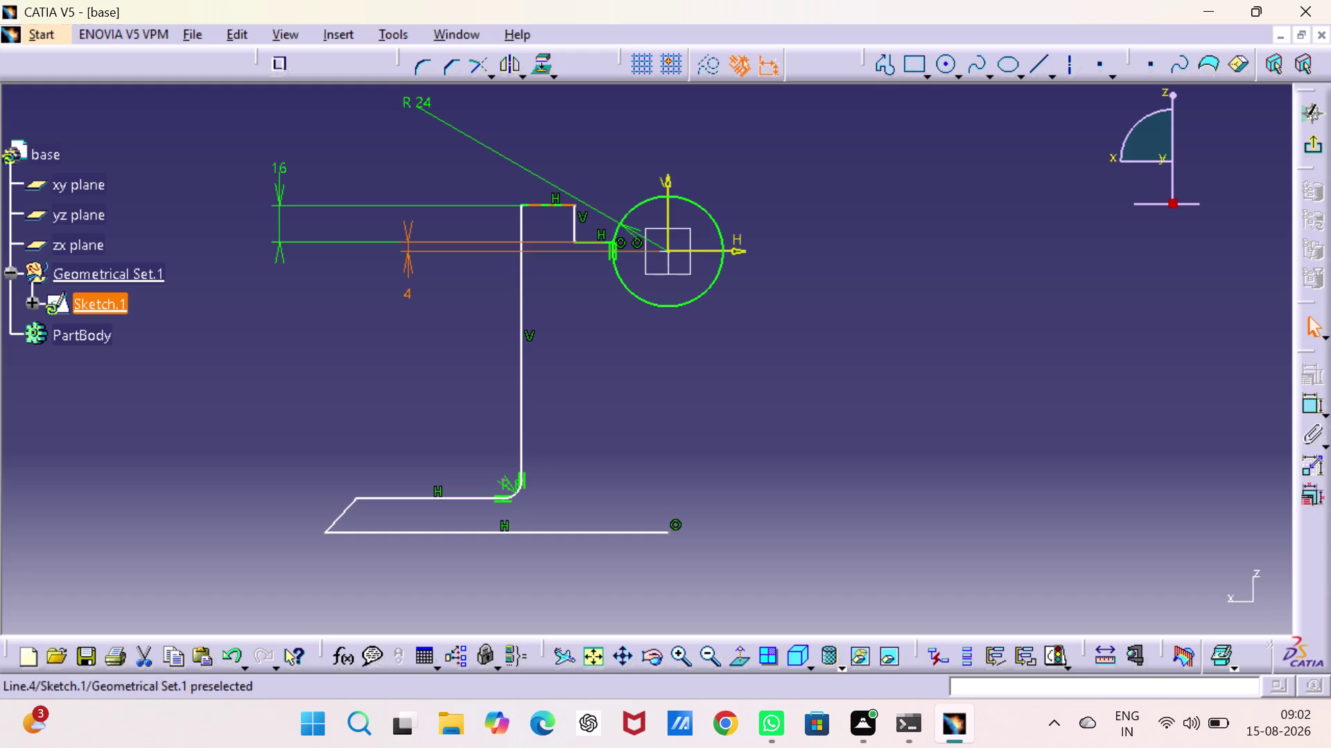
Try a dimension from the bottom line to the top edge, then cancel it.
click(618, 534)
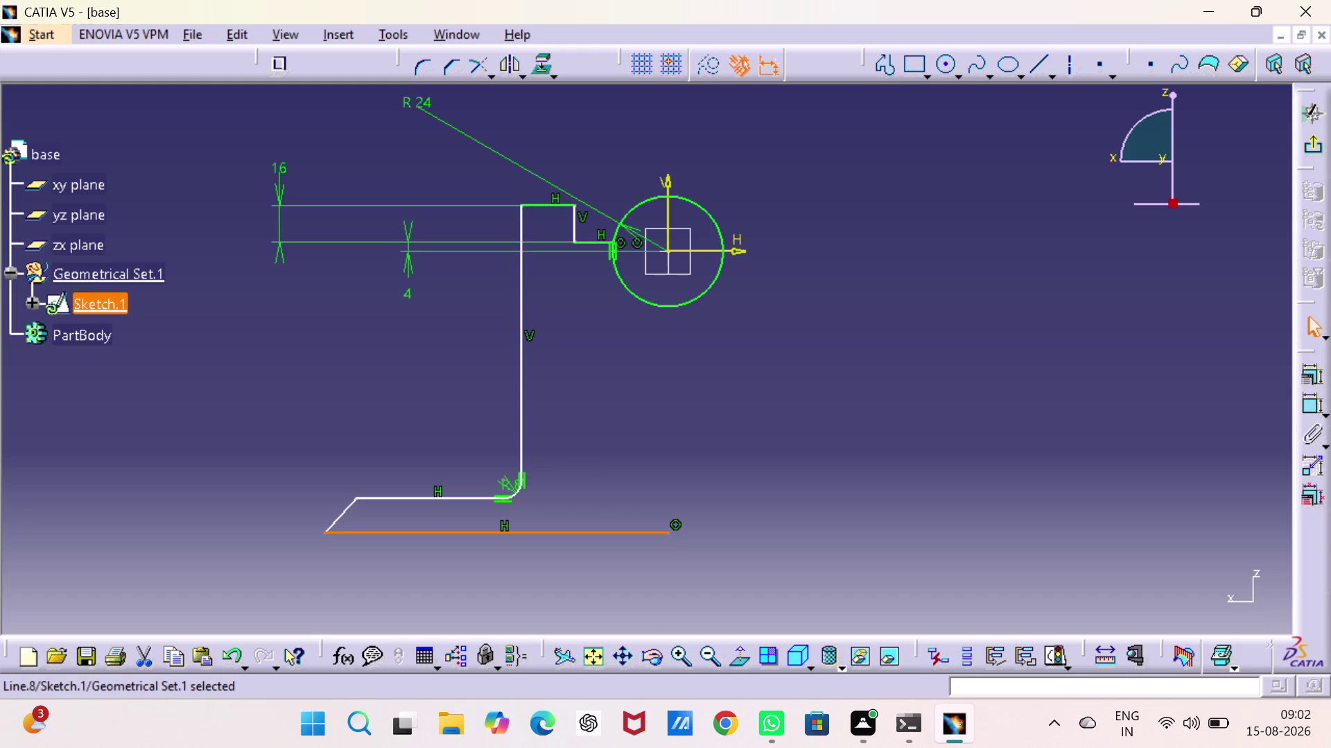
click(556, 205)
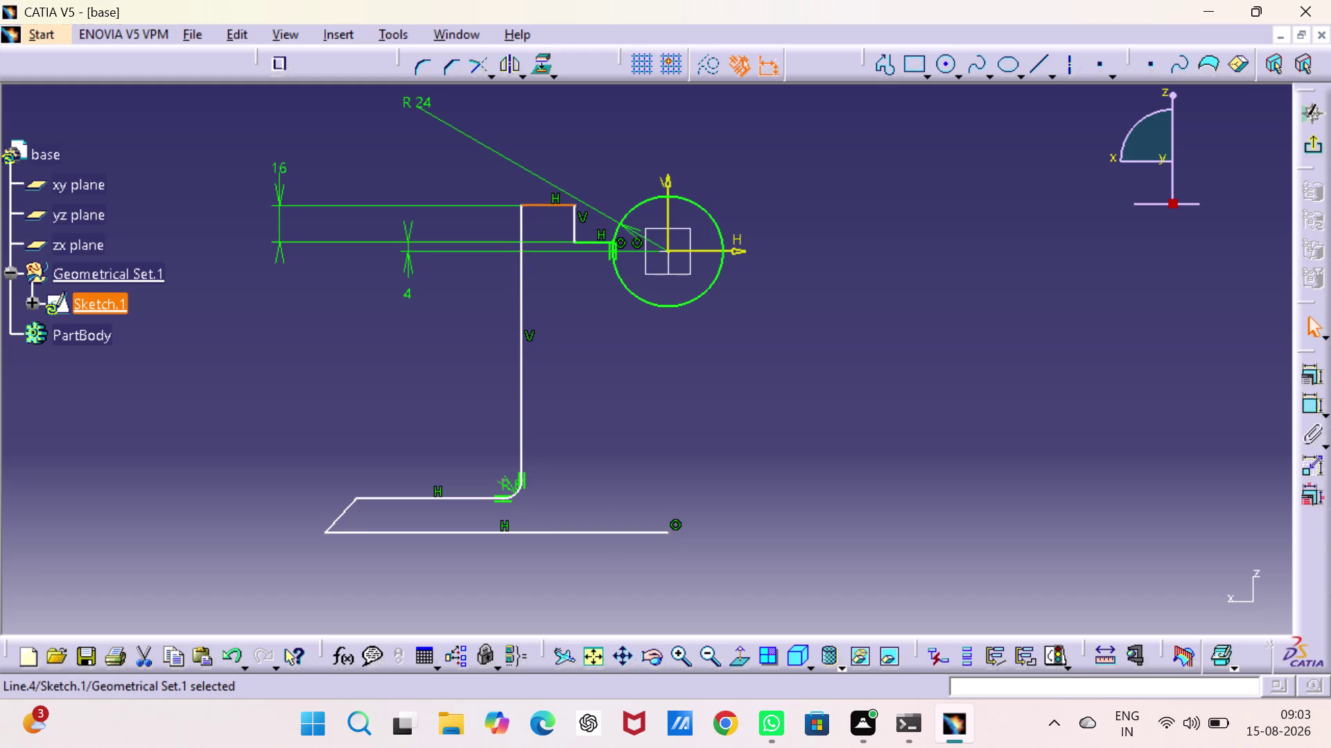
double_click(1303, 404)
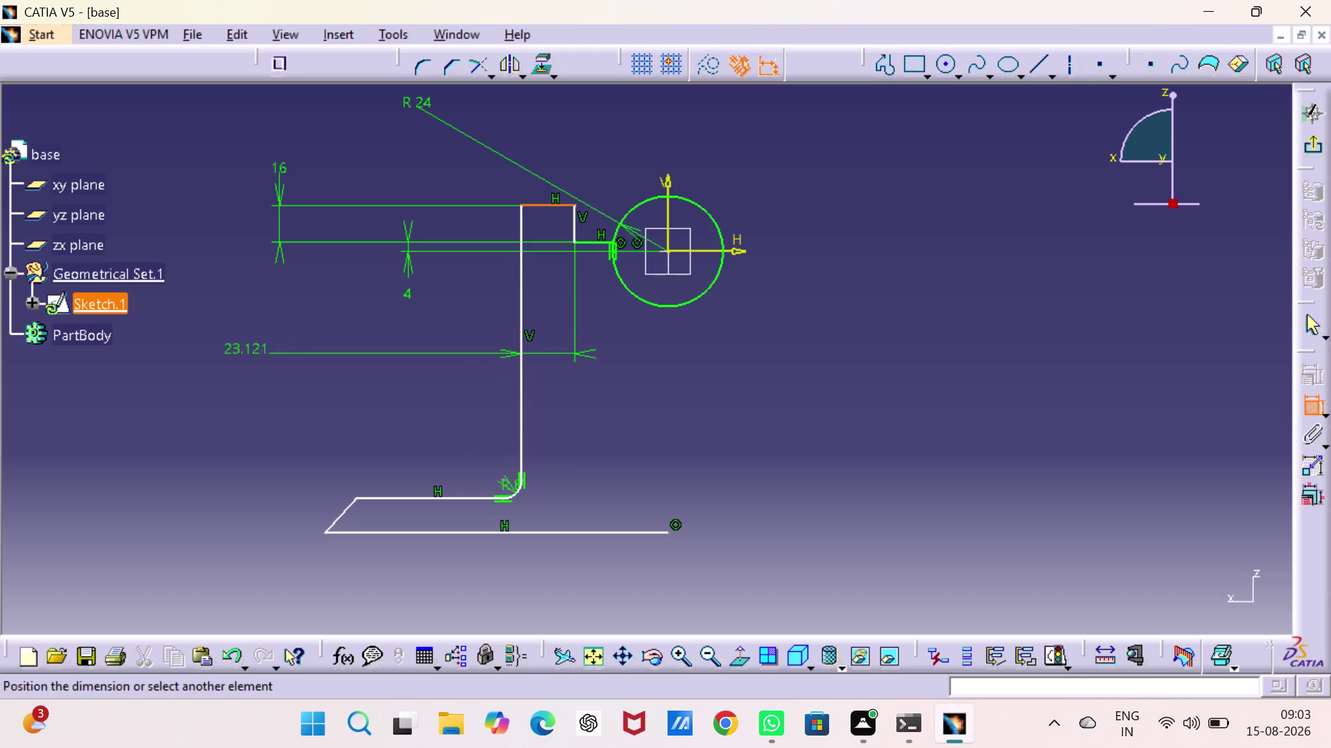
key(Escape)
key(Escape)
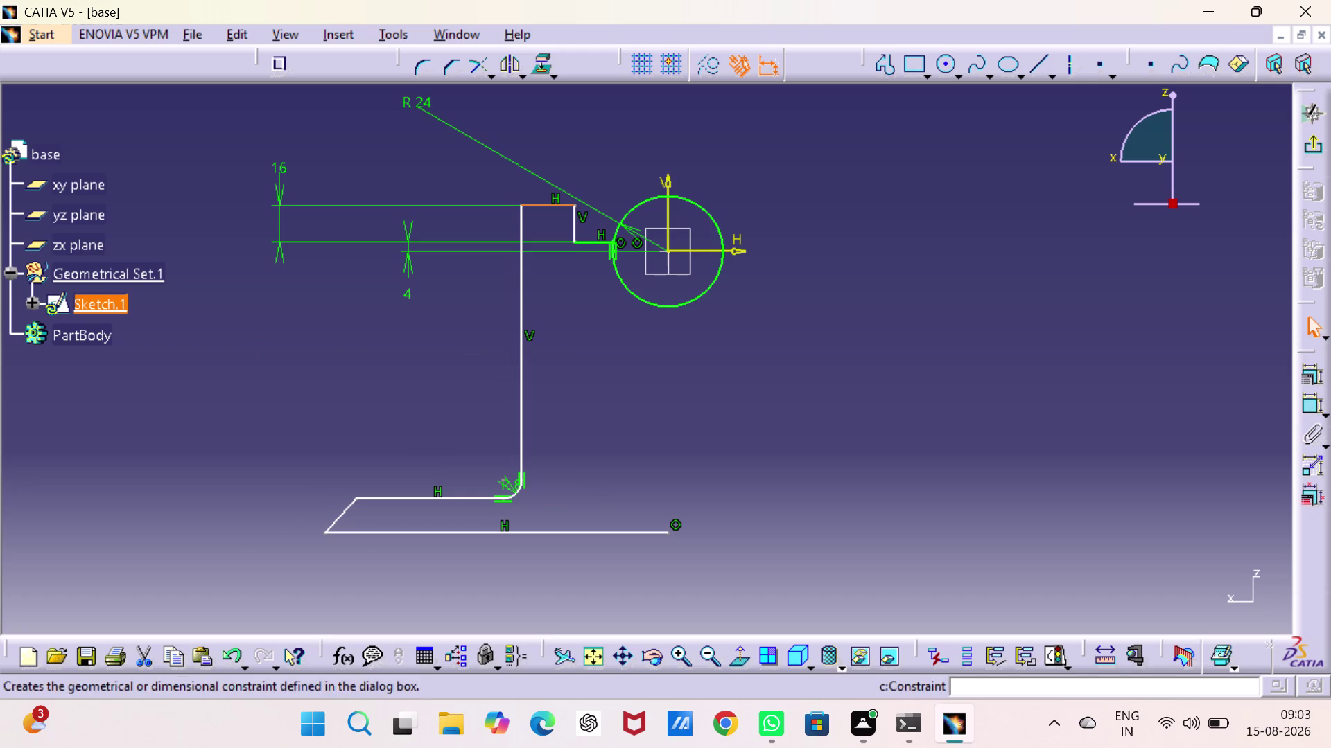
key(Escape)
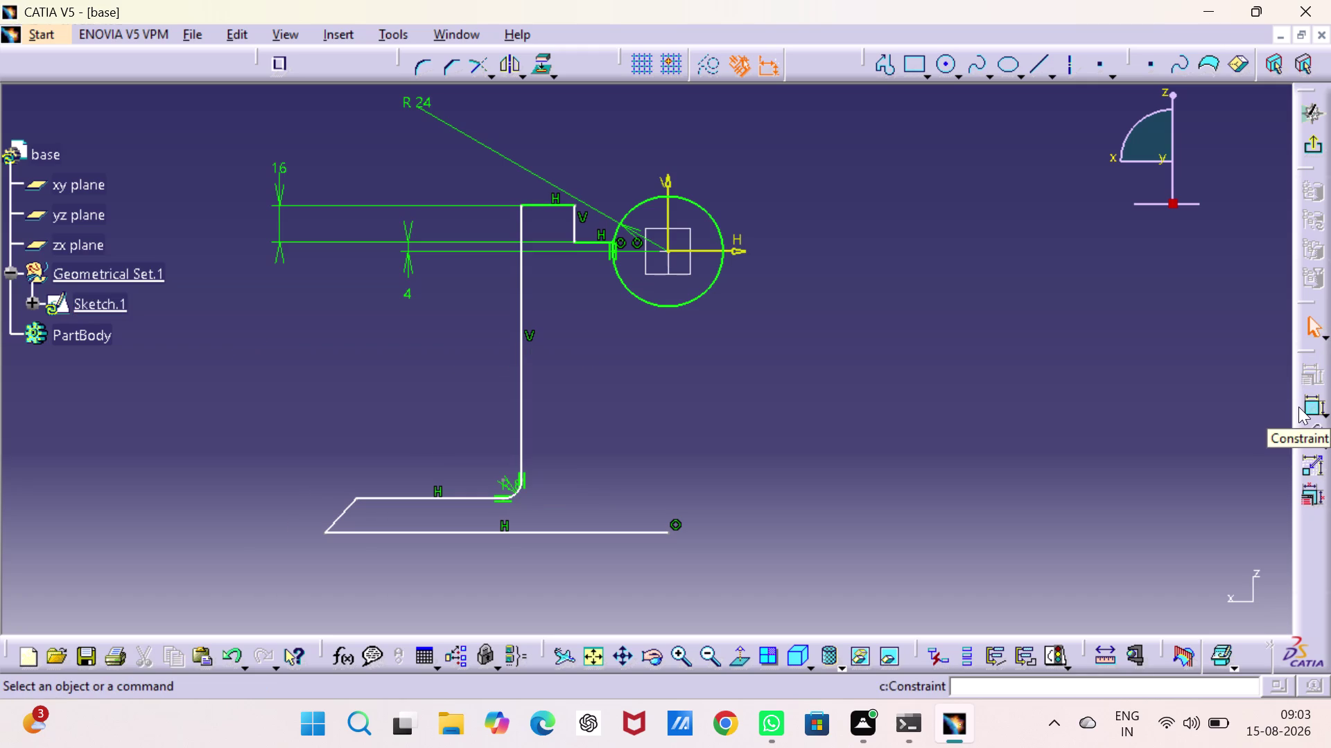
Dimension the two lower horizontal lines and set their gap to 14 after a syntax error.
double_click(1310, 400)
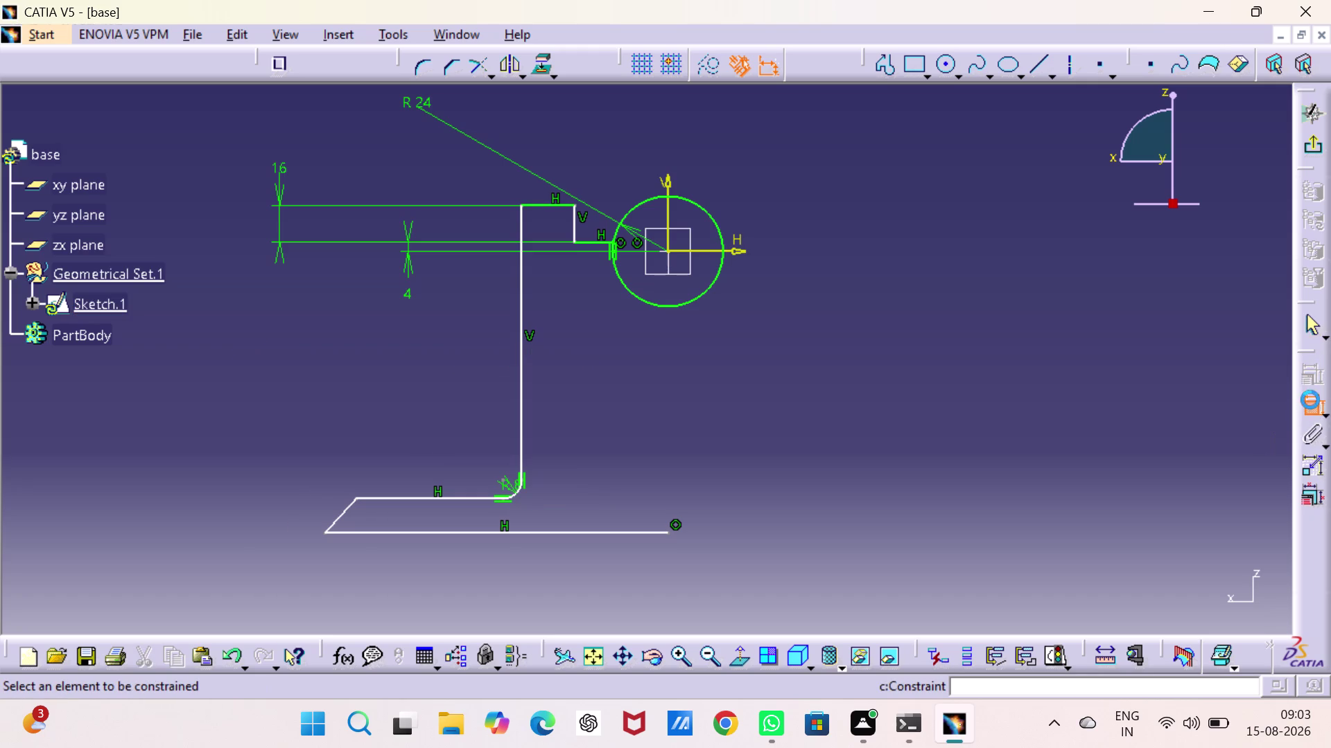
click(413, 531)
click(417, 499)
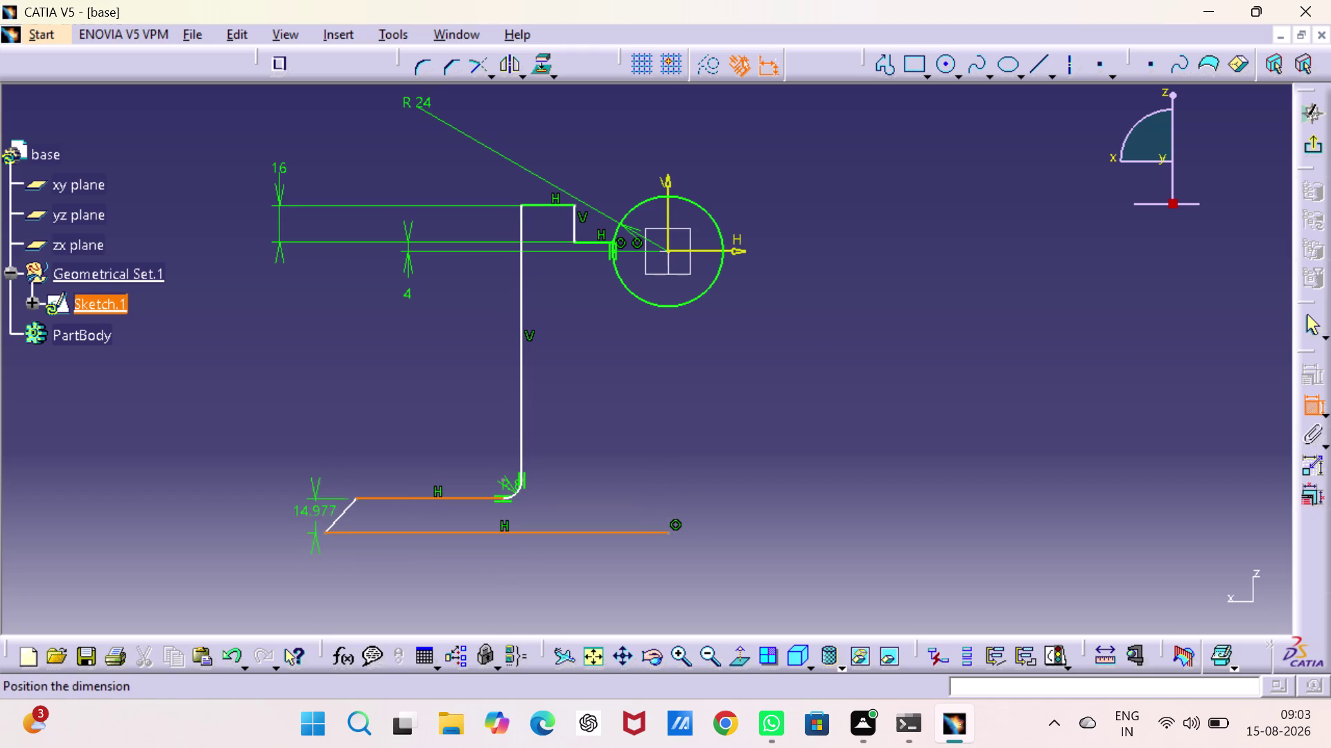
click(213, 519)
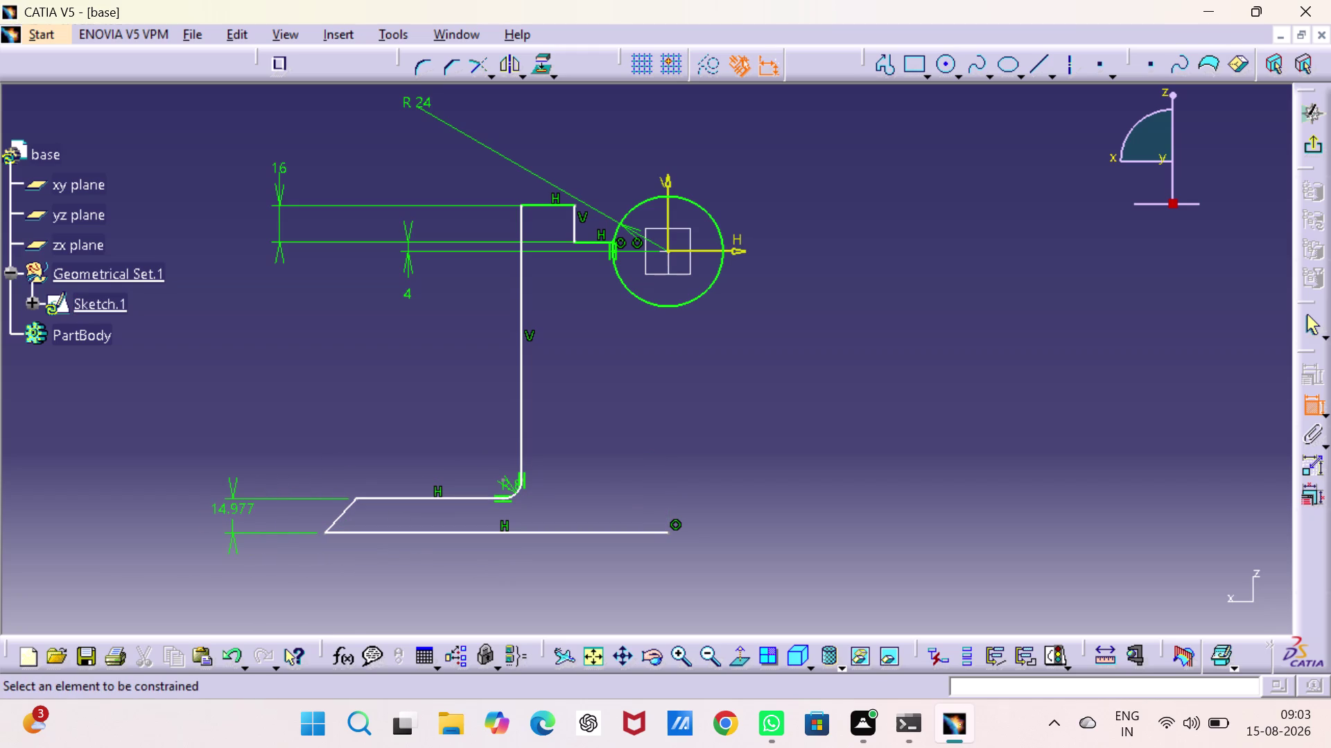
key(1)
key(4)
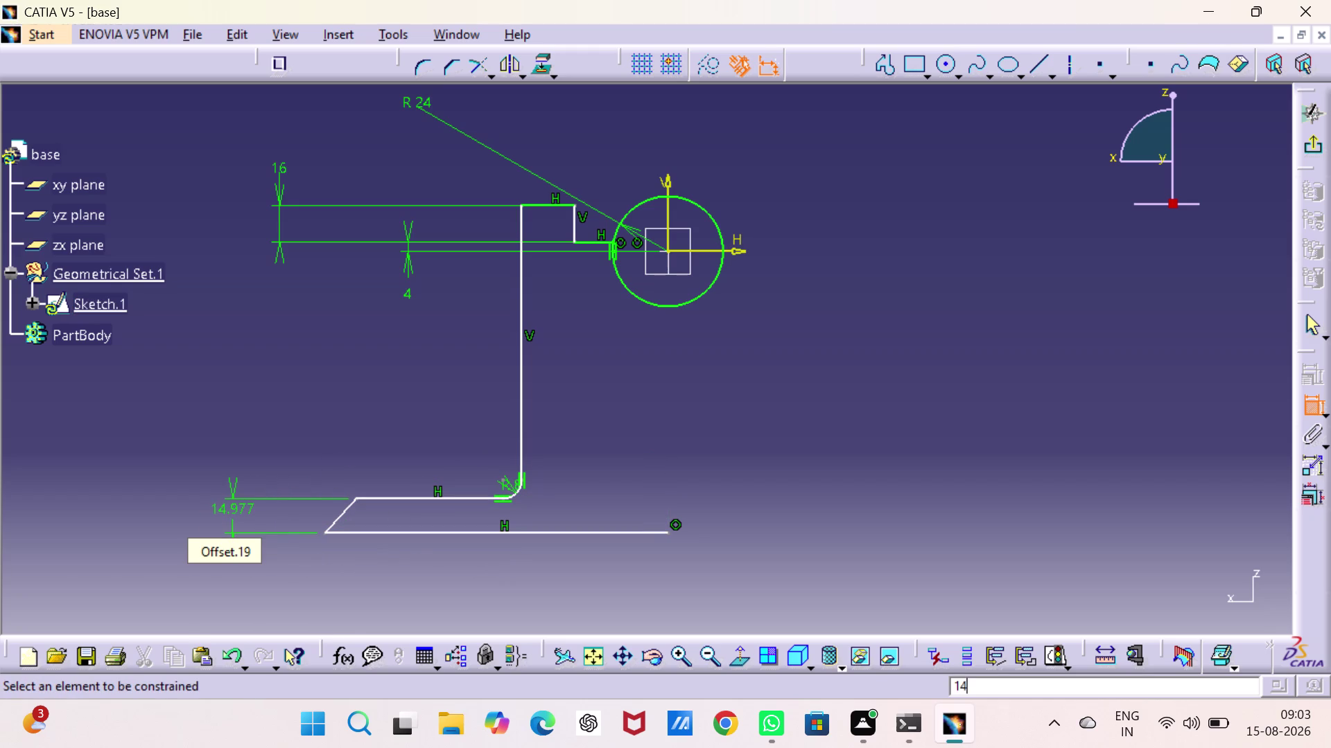
key(Return)
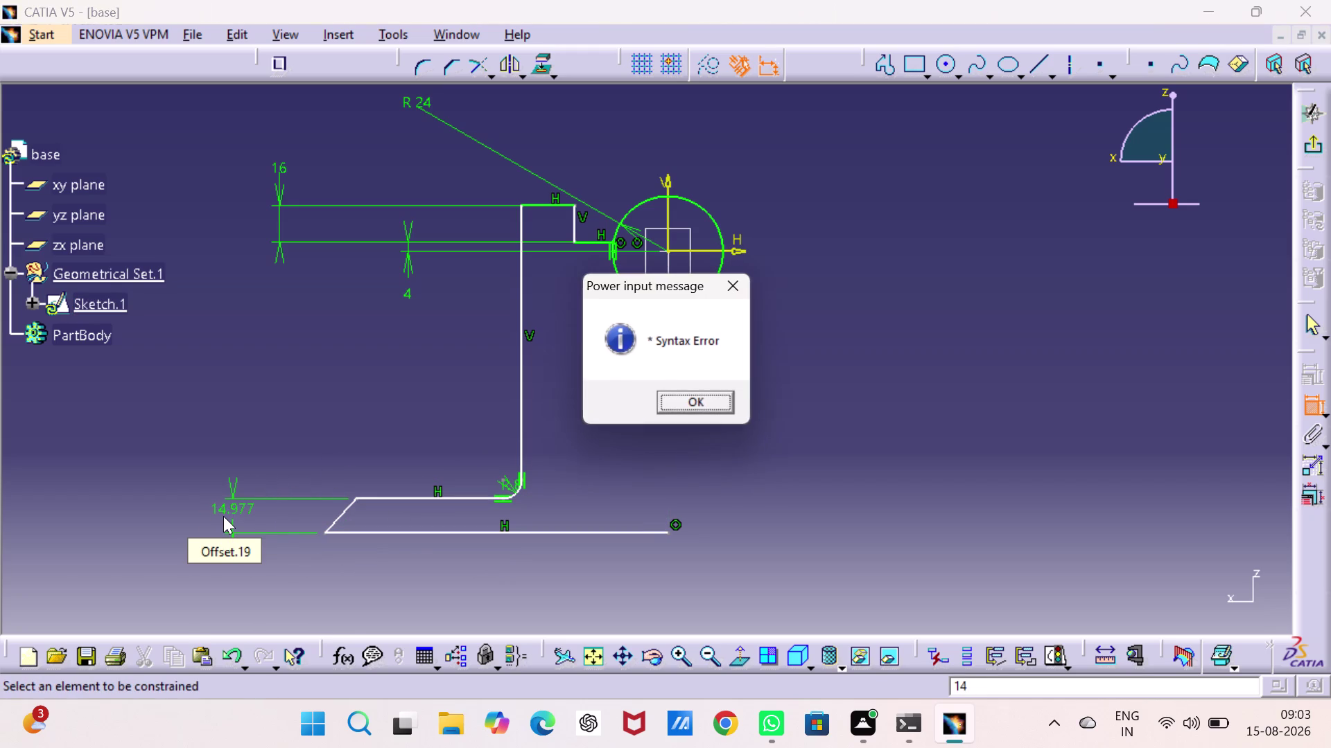
click(717, 401)
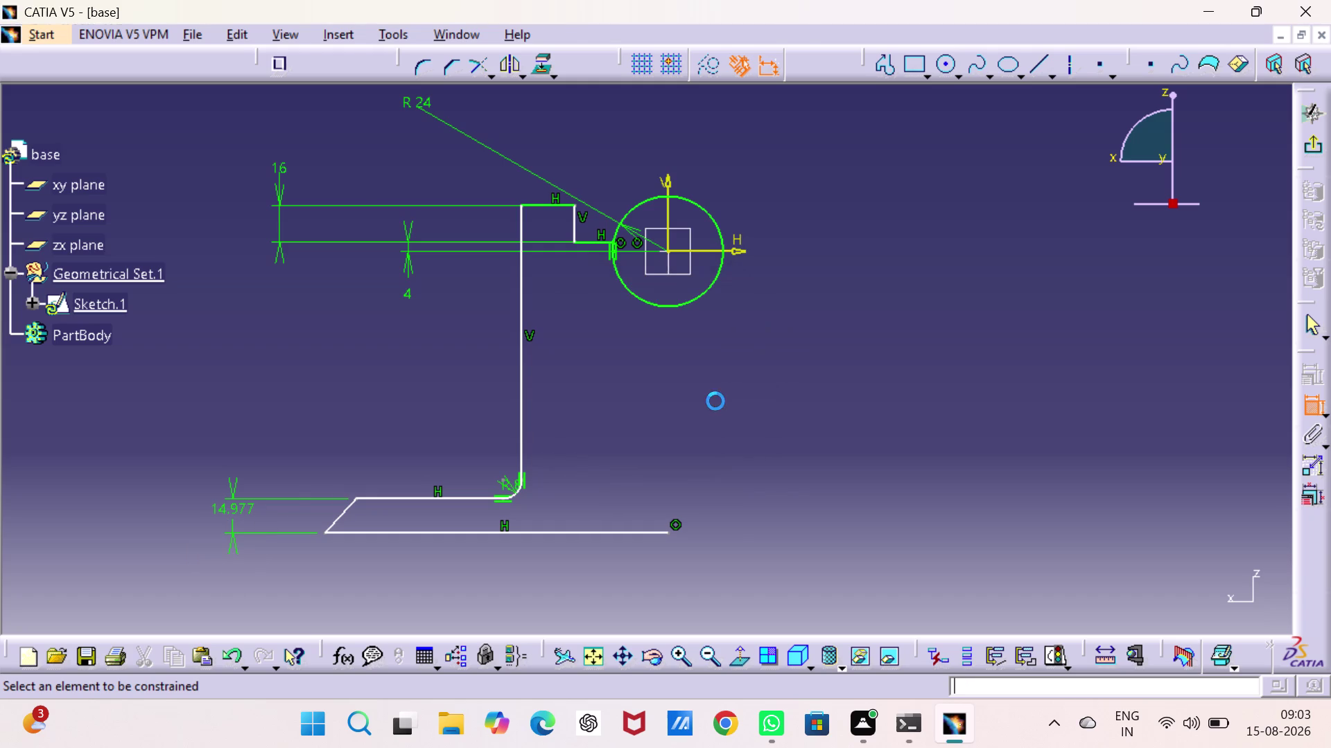
double_click(237, 510)
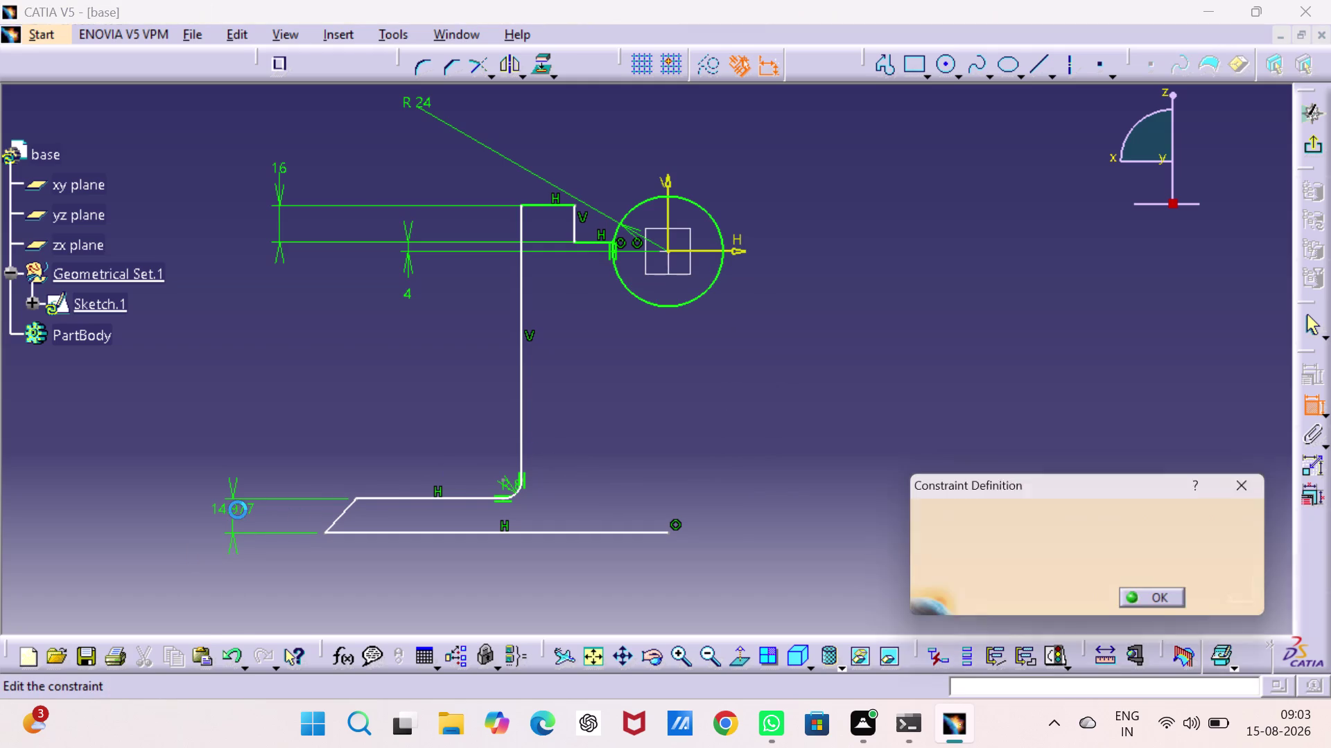
text(14)
key(Return)
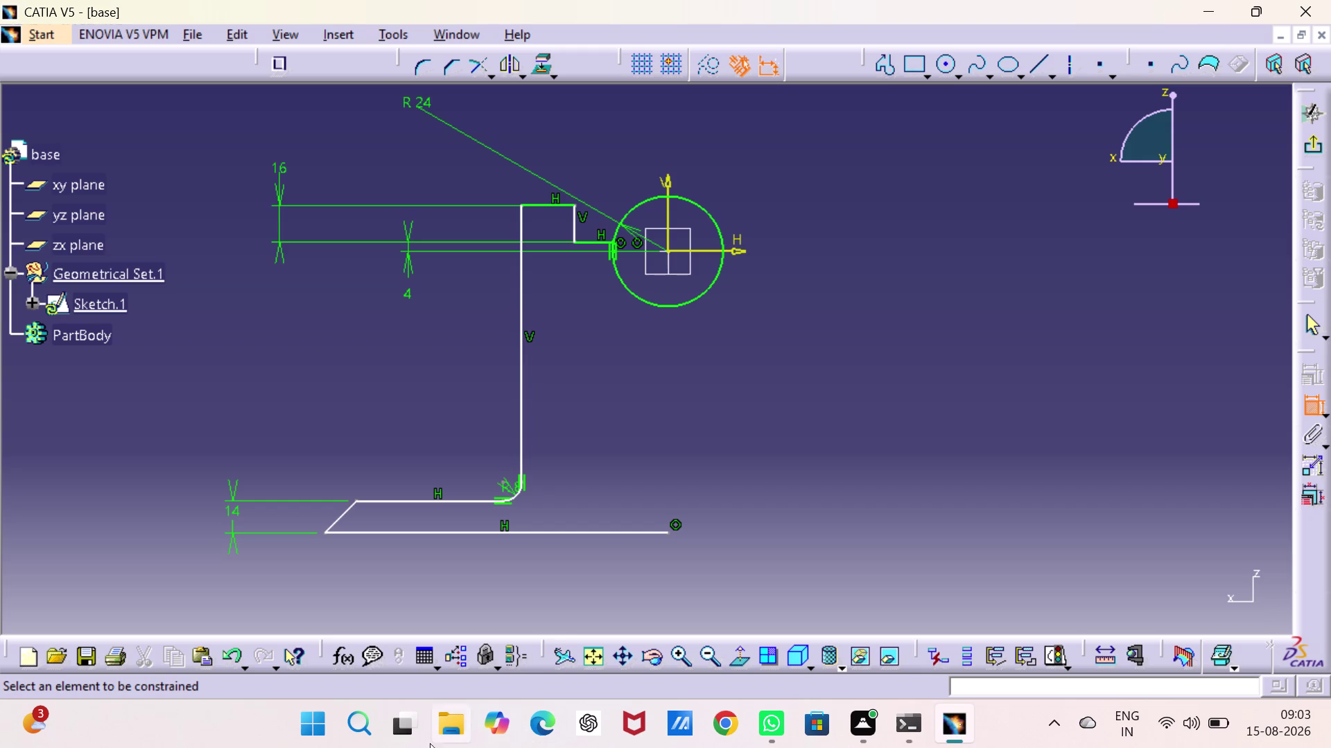
Dimension the top edge to the bottom line and set the overall height to 68.
click(454, 533)
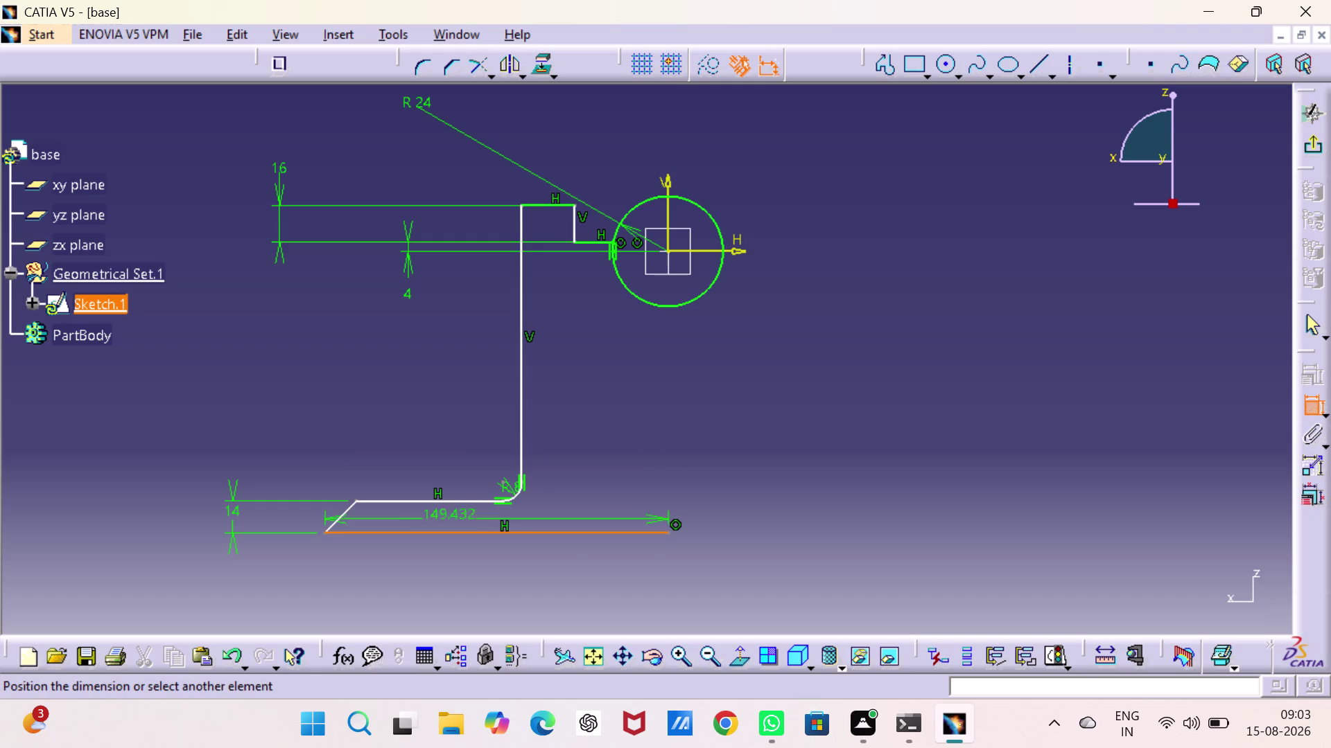
click(547, 204)
click(275, 369)
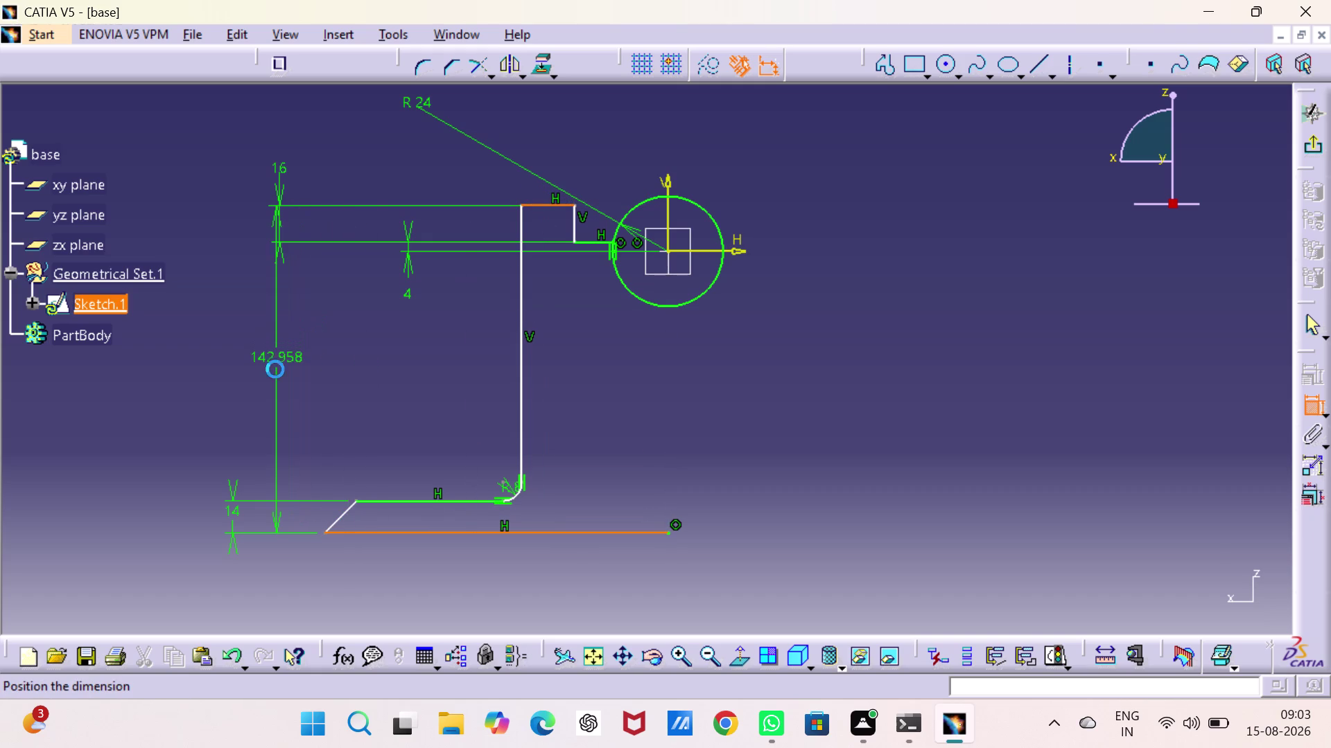
double_click(277, 356)
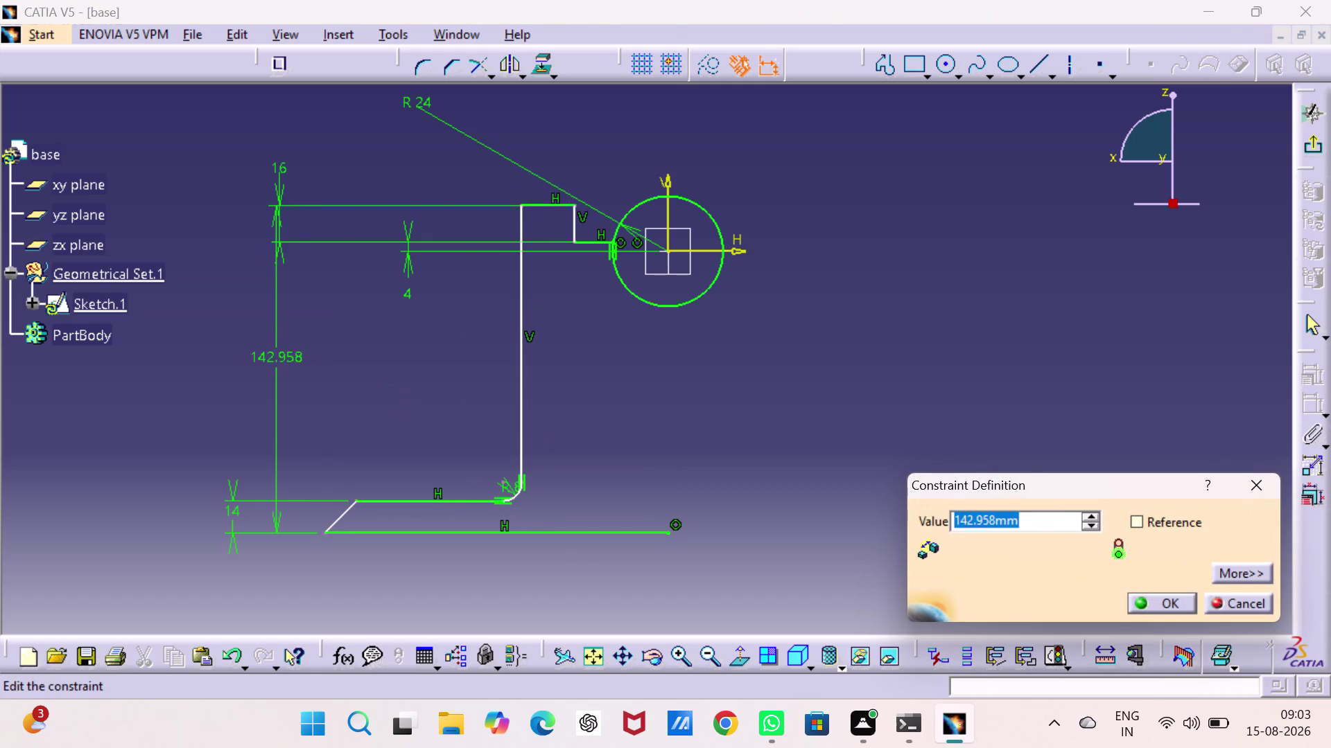
text(68)
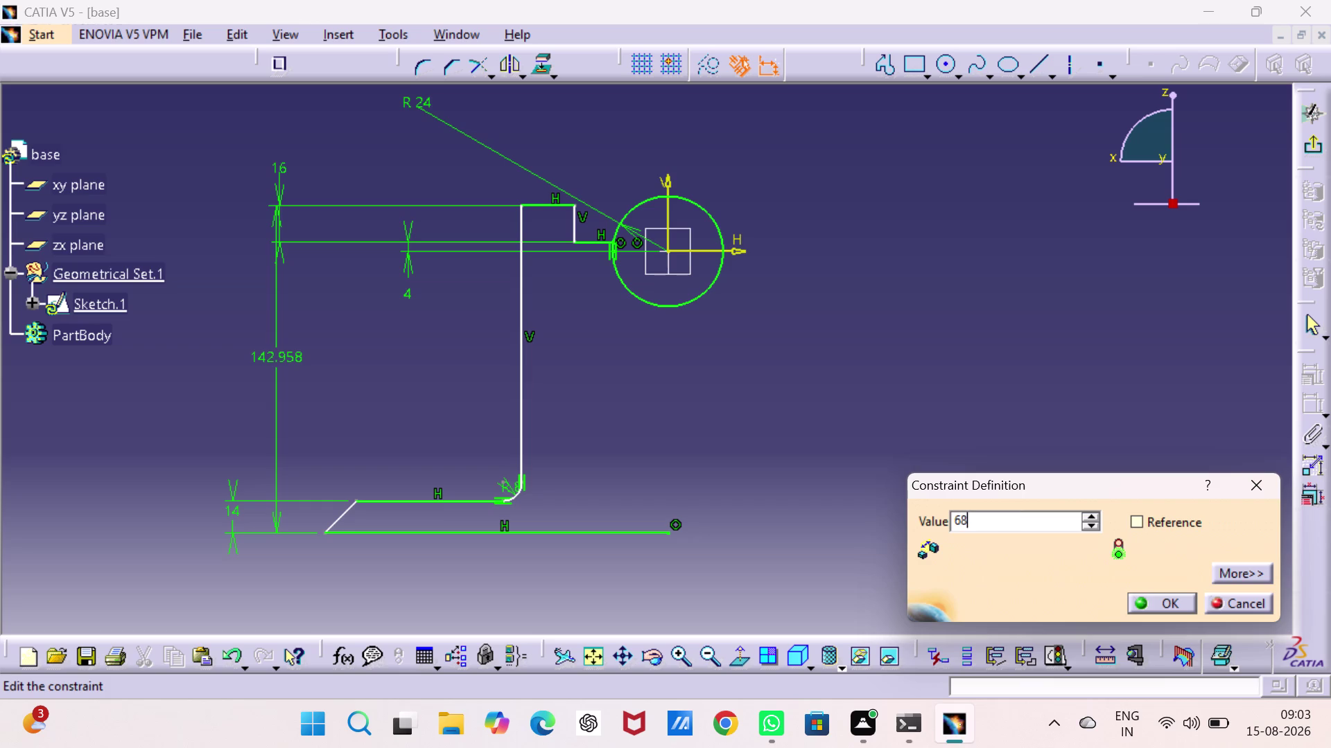
key(Return)
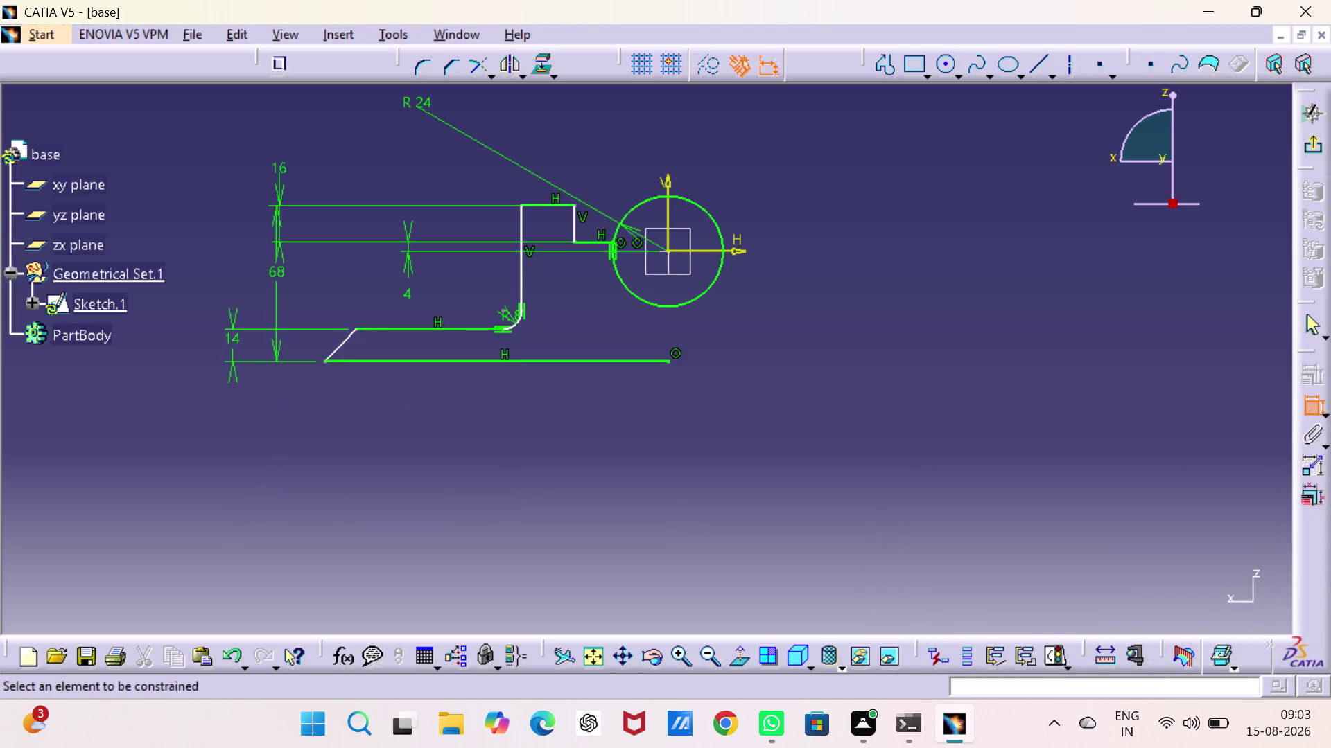
Dimension the bottom line's length and set it to 104.
click(386, 361)
click(414, 415)
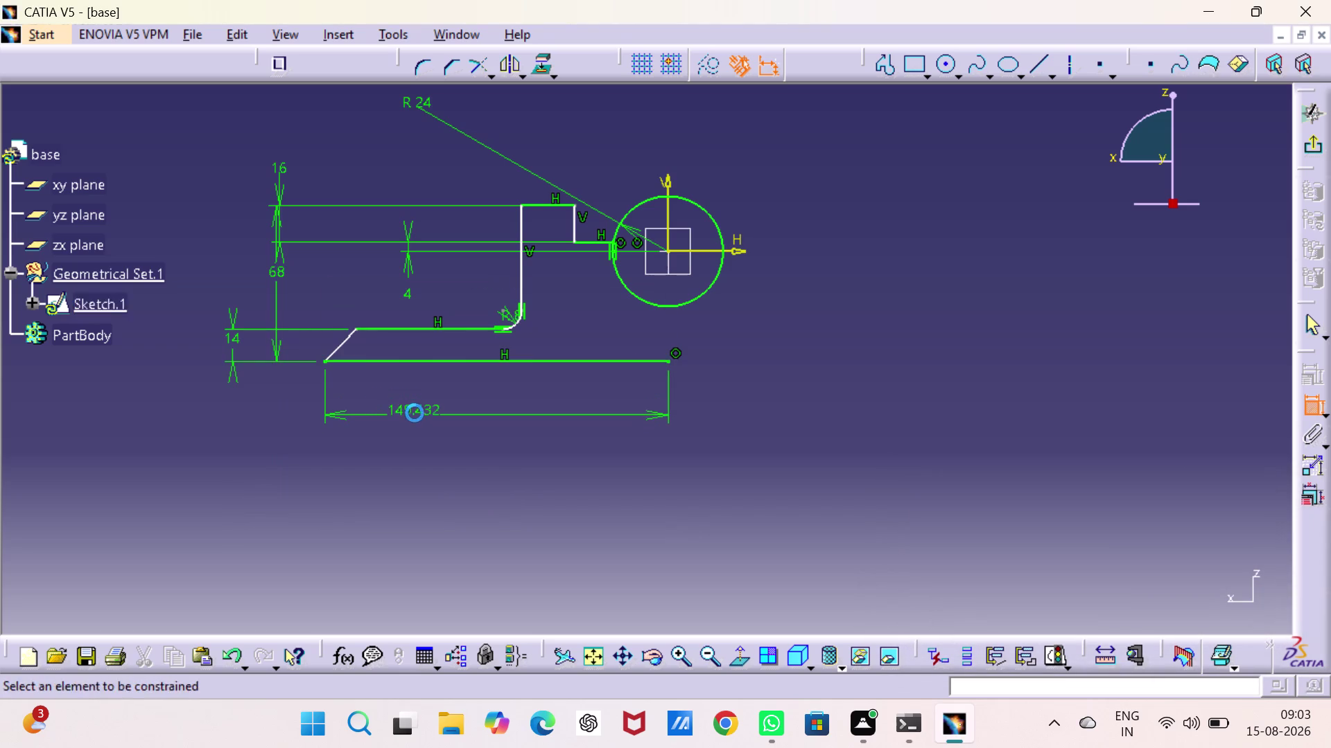
double_click(404, 407)
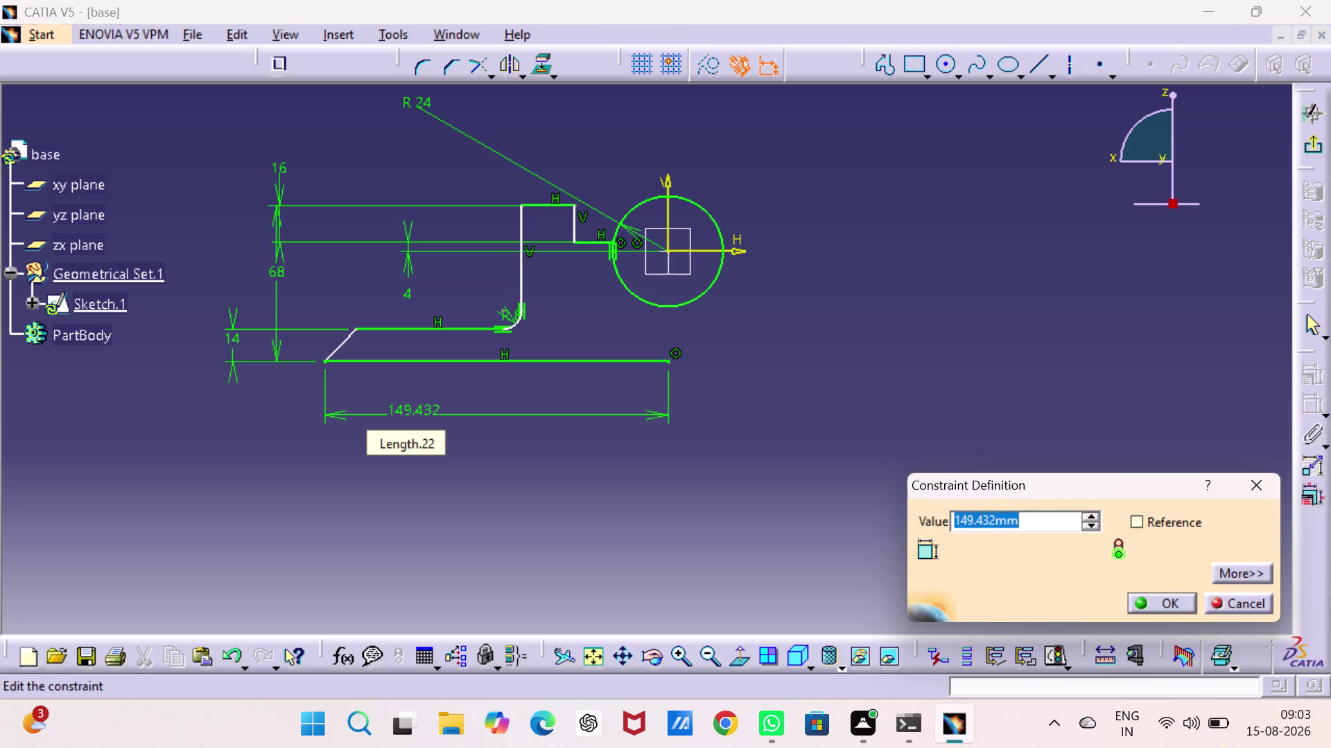
text(10)
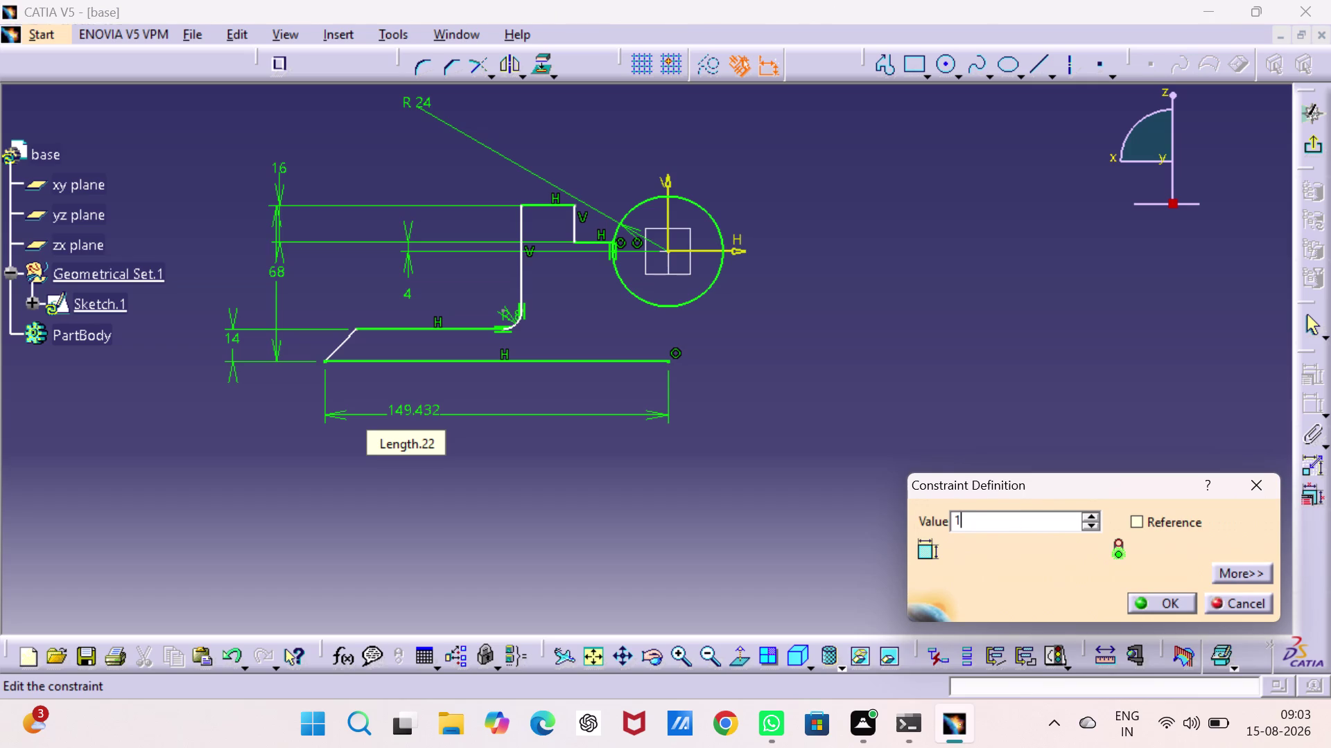
key(4)
key(Return)
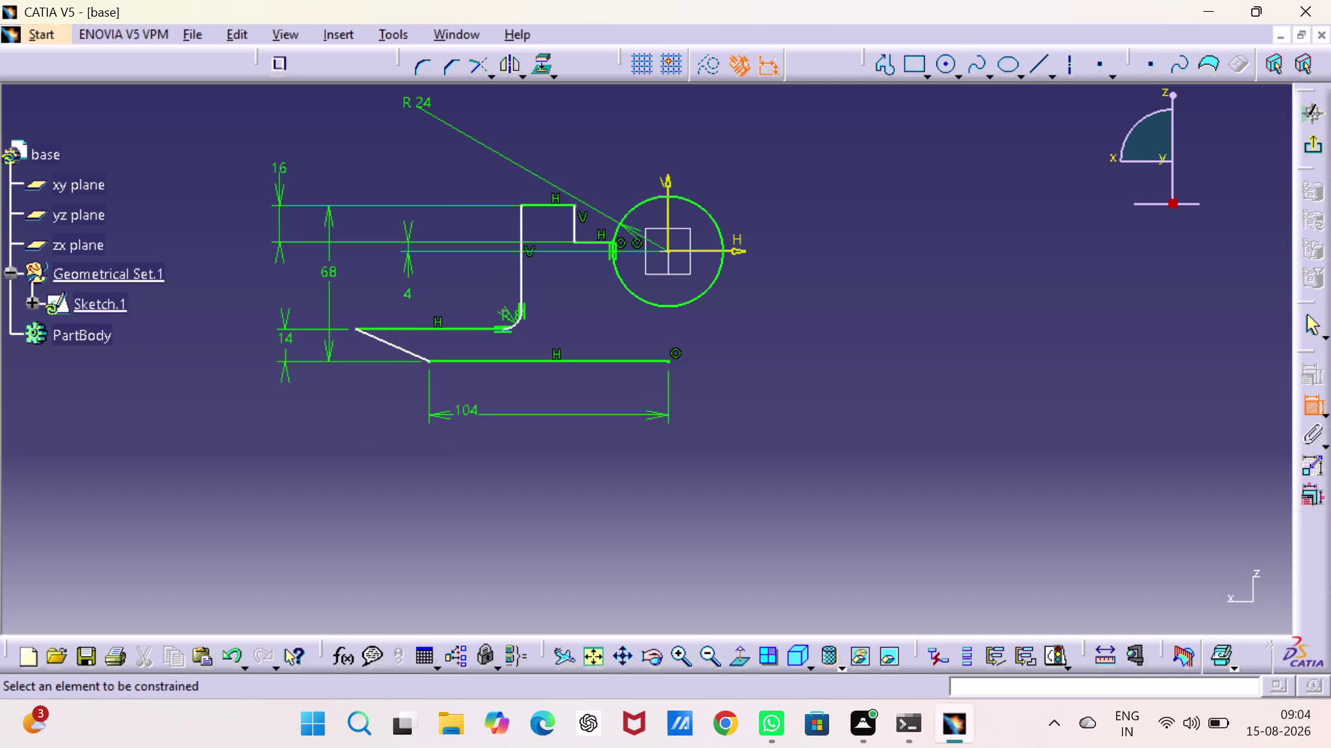
Drag the slanted edge's endpoint so it rises steeply to the lower horizontal line.
key(Escape)
key(Escape)
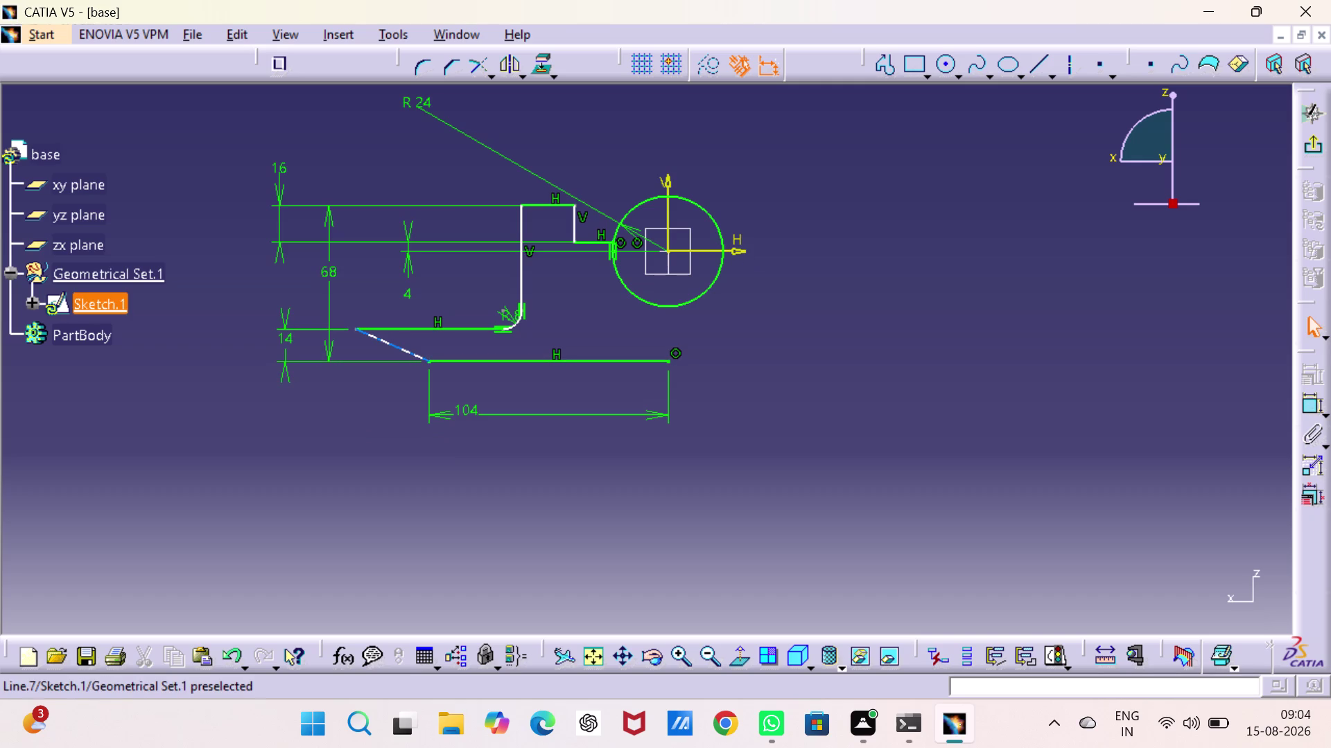
drag(354, 330, 453, 333)
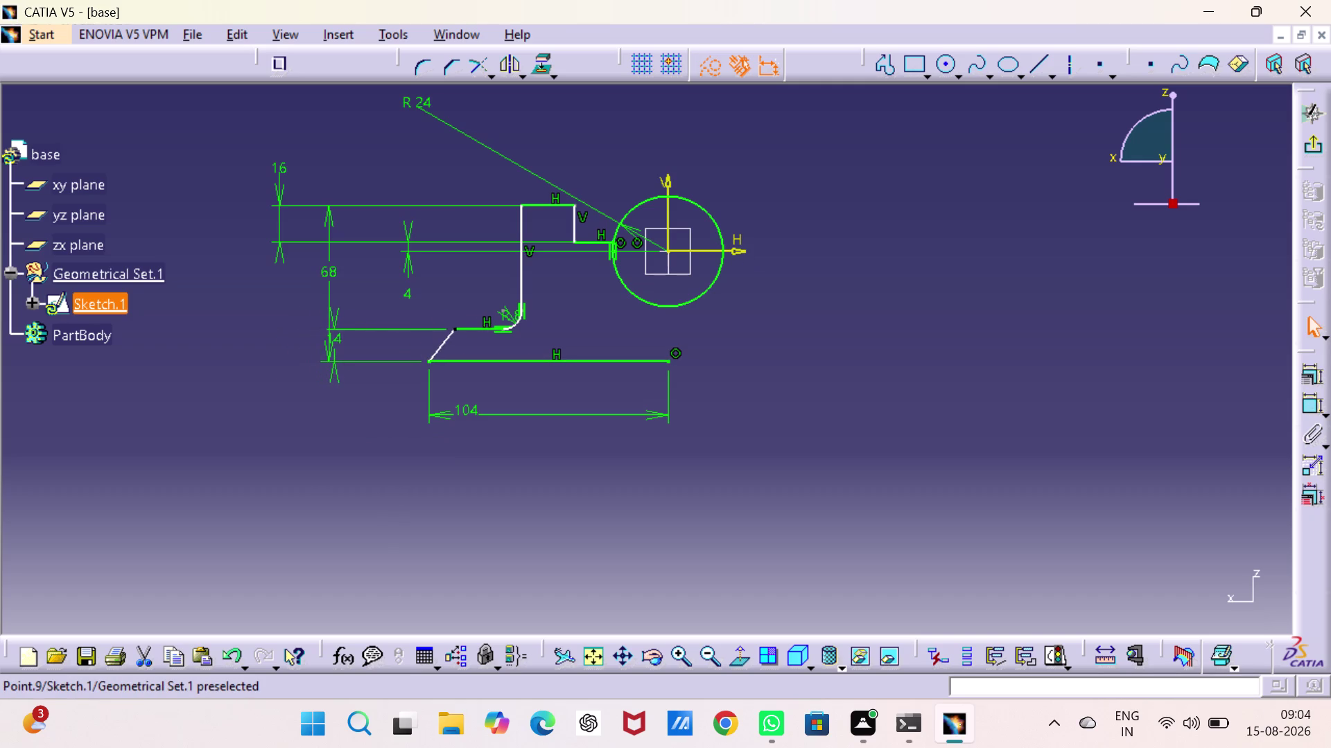
drag(452, 333, 447, 335)
click(831, 369)
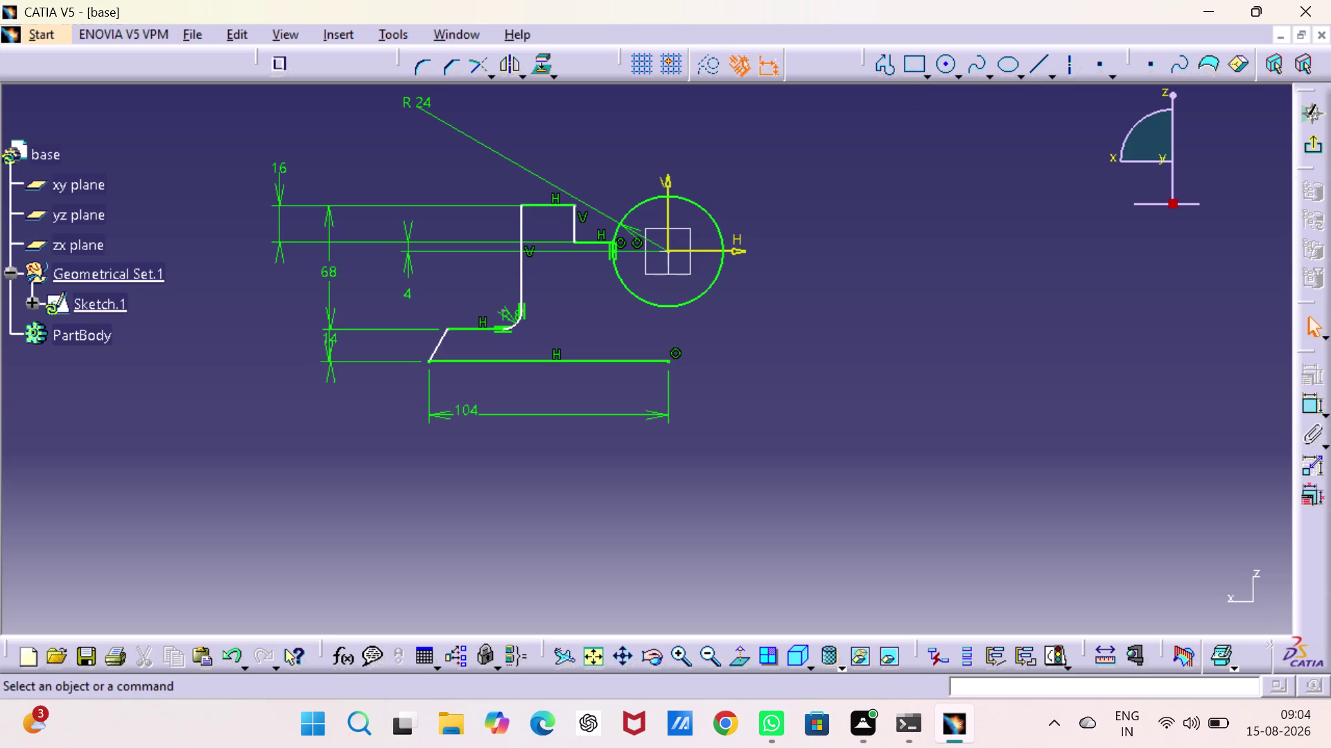
click(1306, 405)
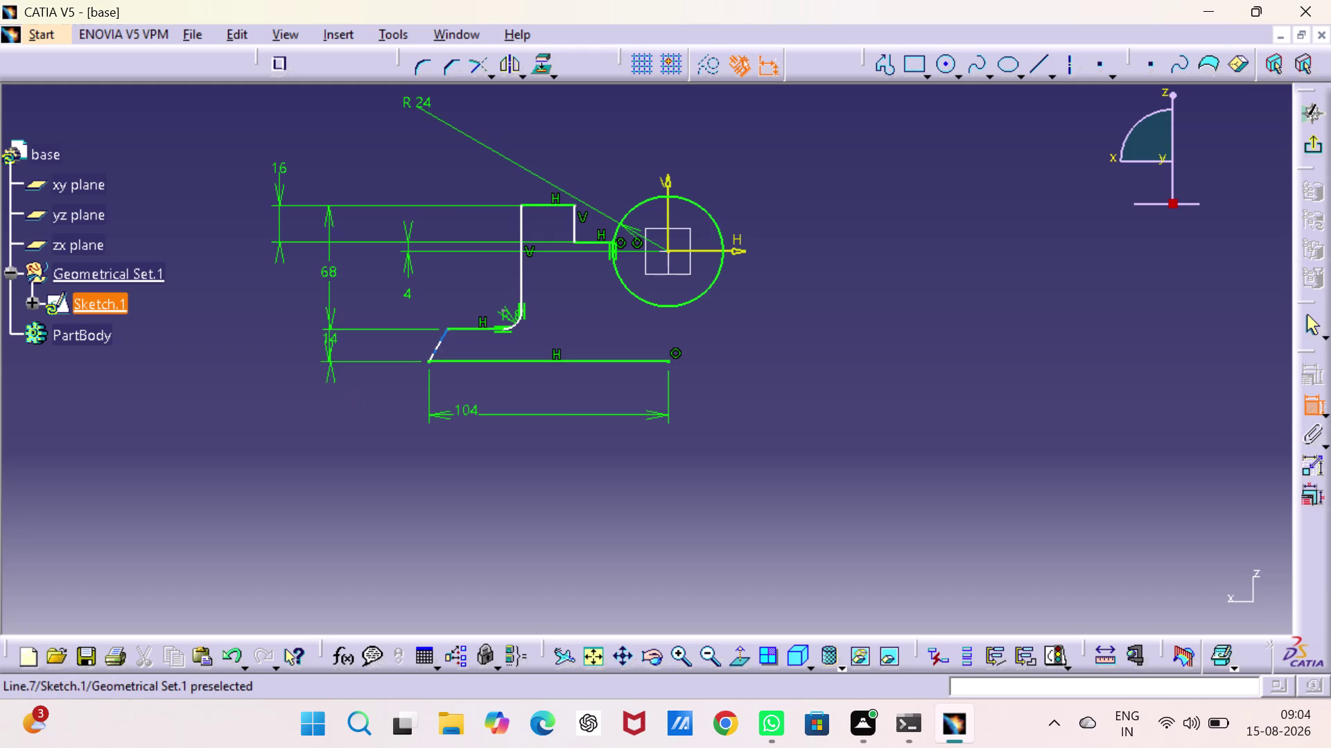
Set a 106° angle between the 104 bottom line and the slanted edge.
click(436, 351)
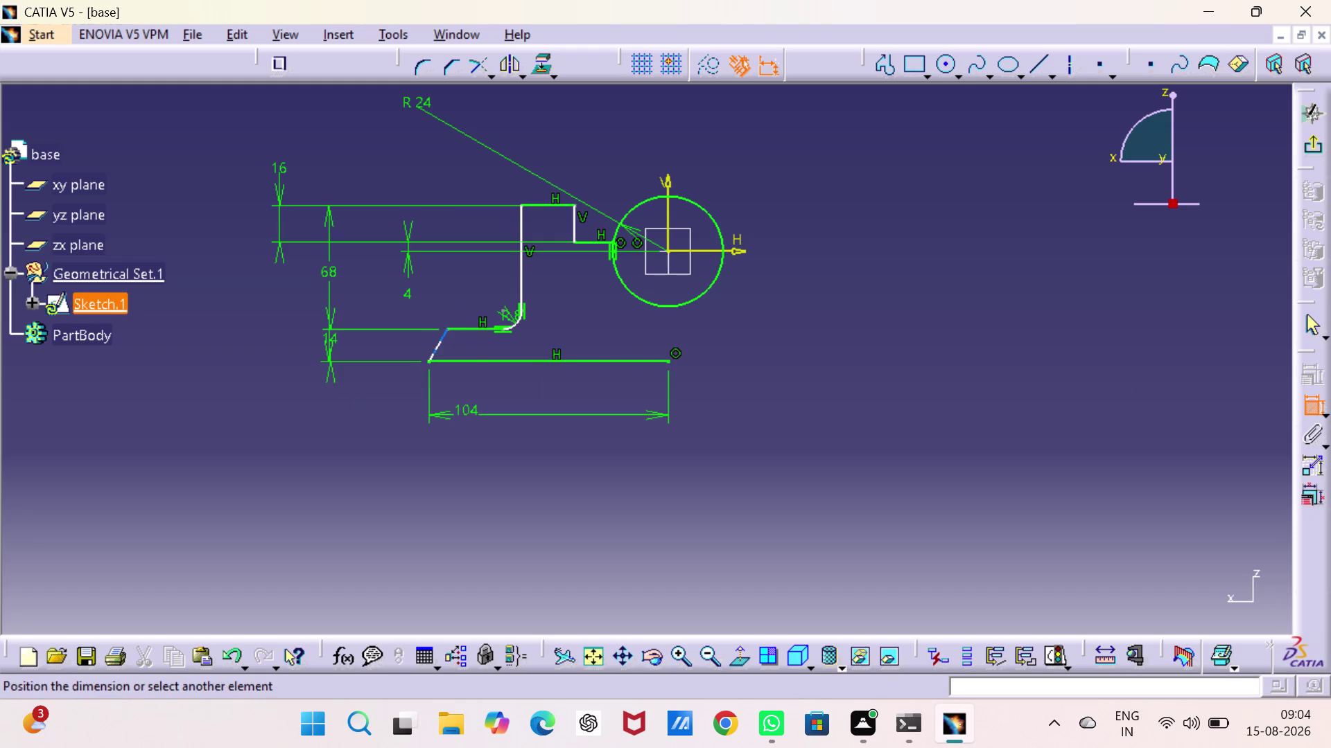
click(468, 327)
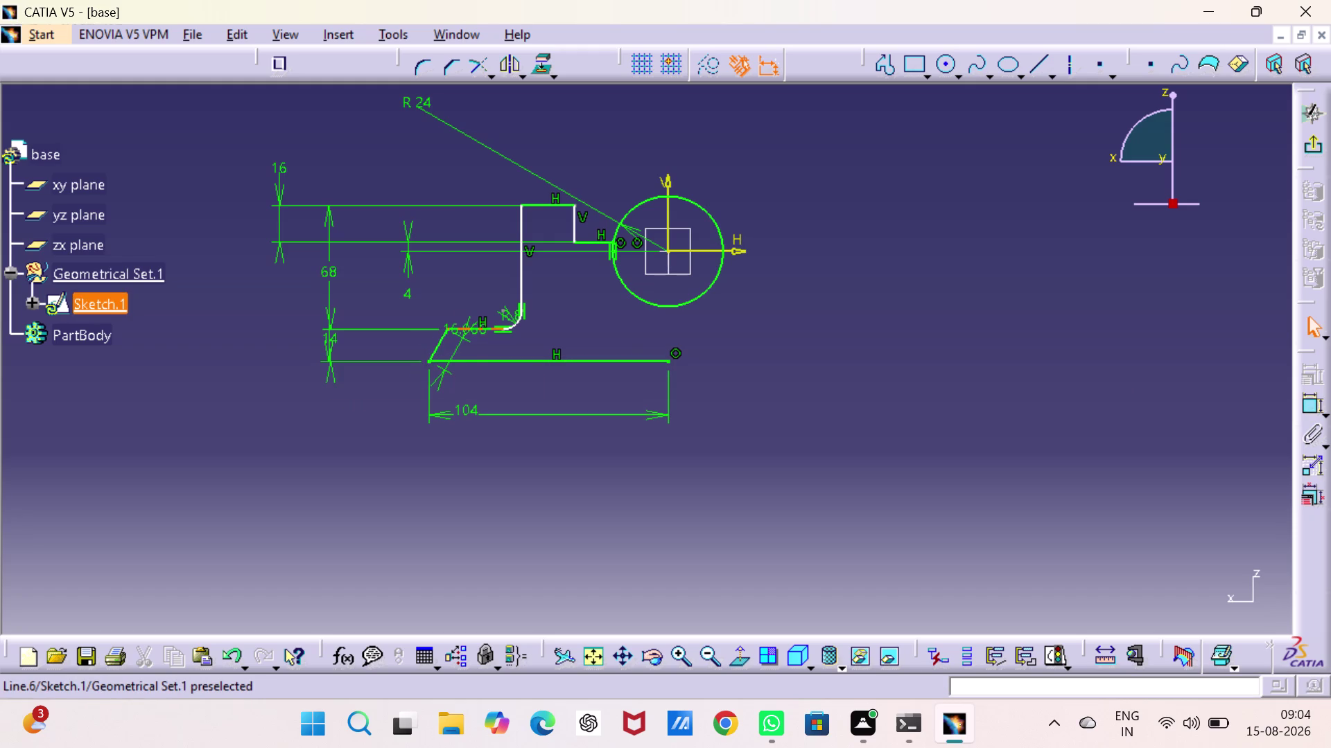
key(ctrl+z)
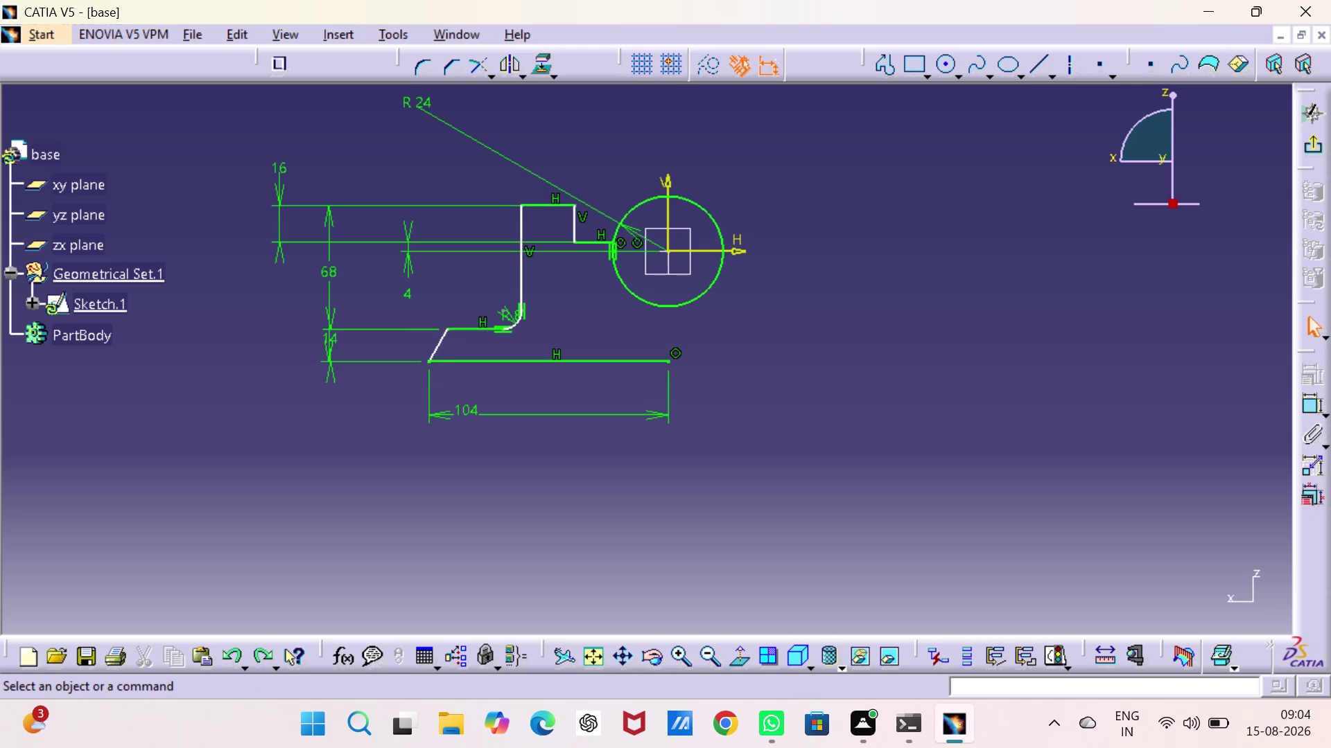
click(1309, 400)
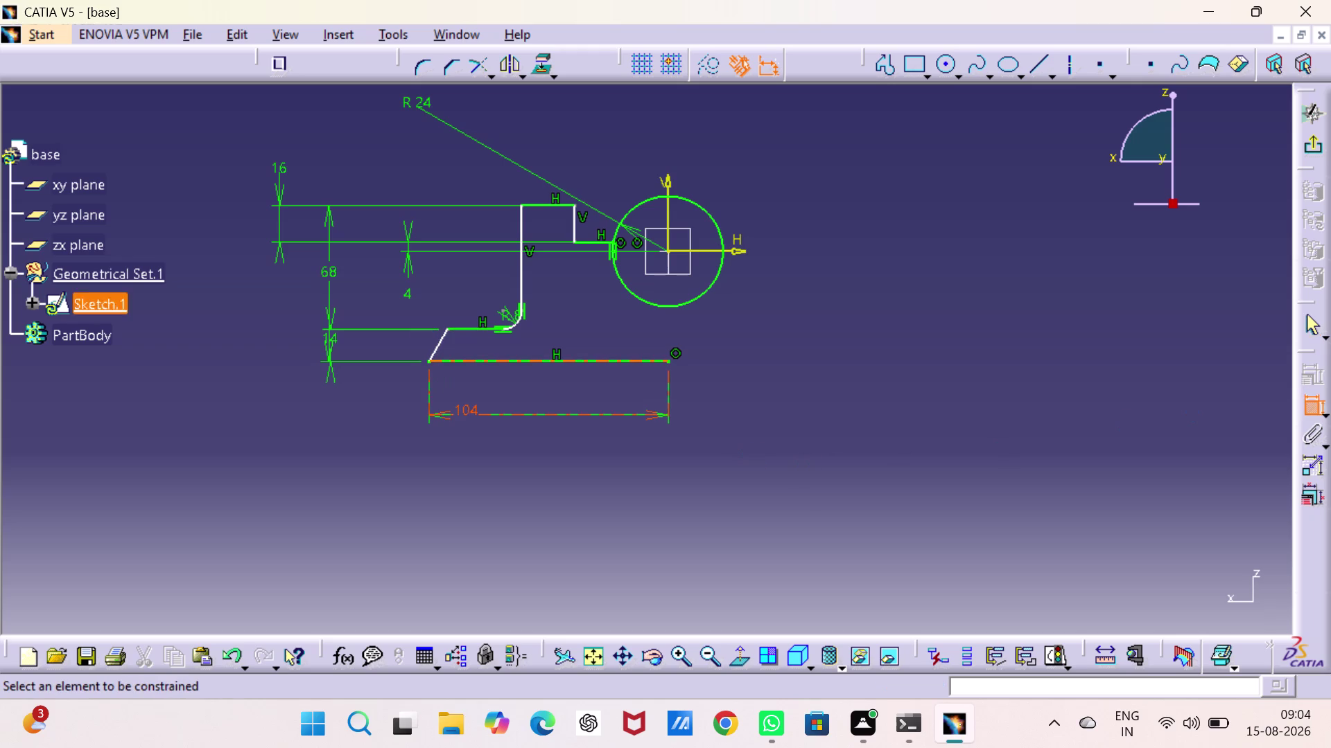
click(448, 359)
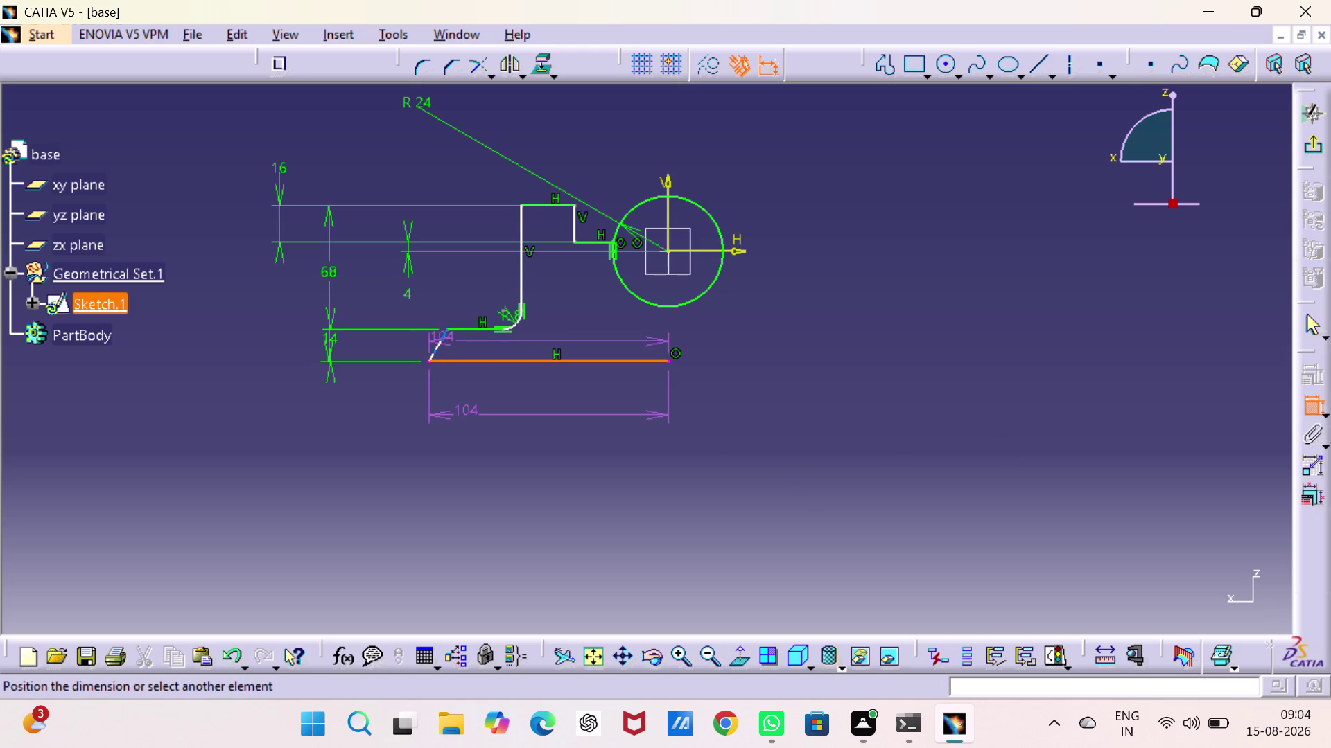
click(442, 340)
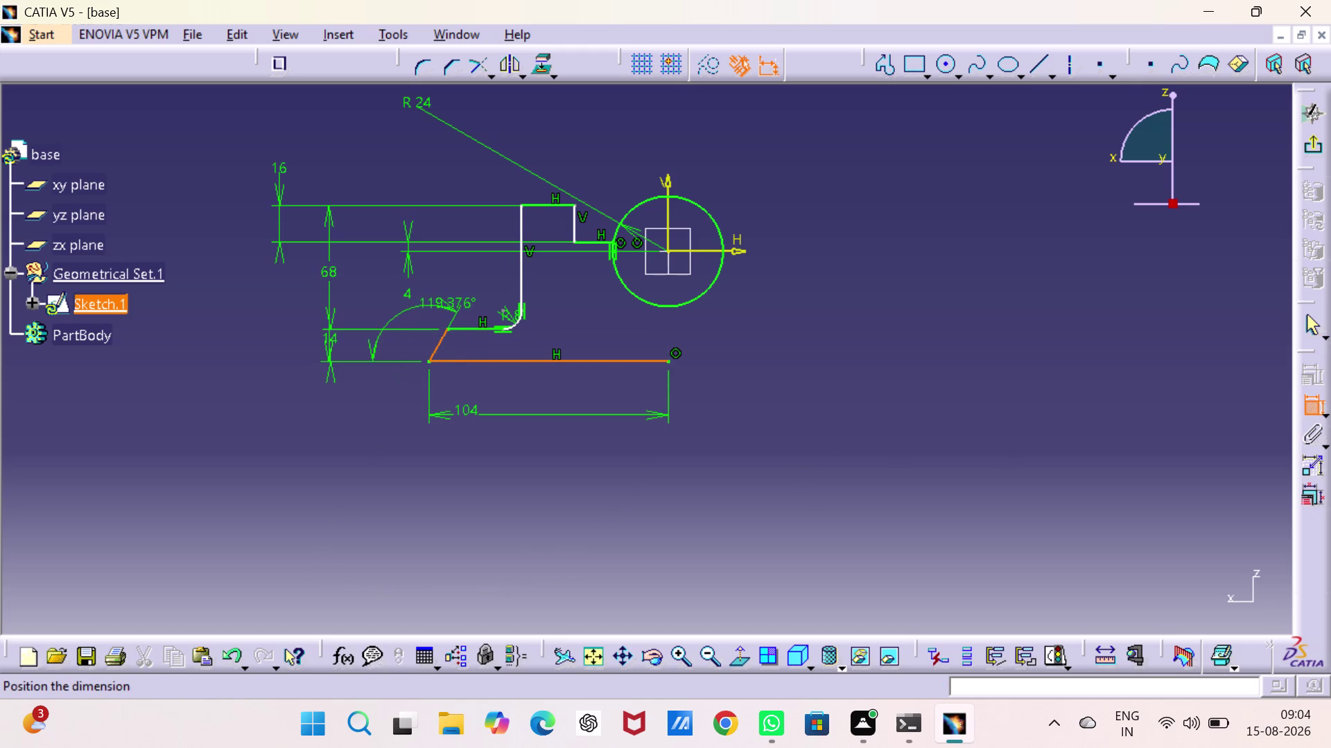
click(425, 315)
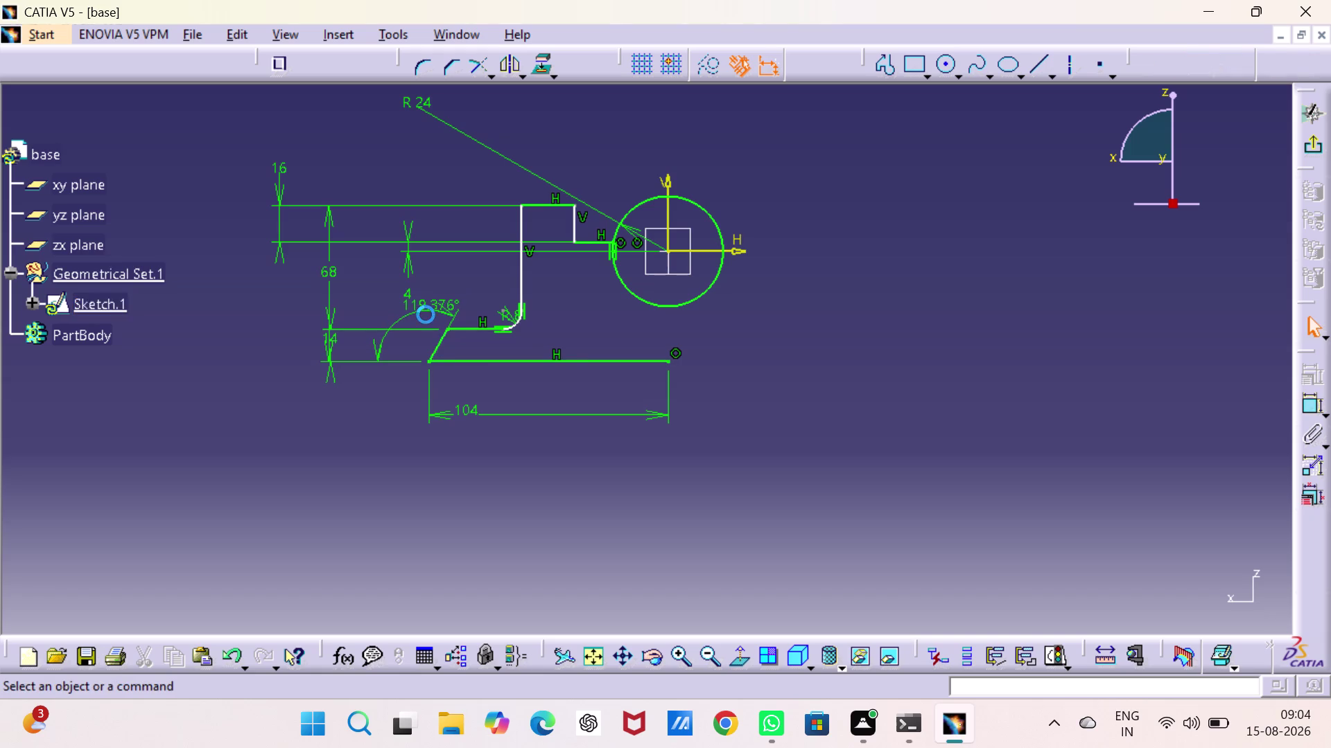
double_click(421, 311)
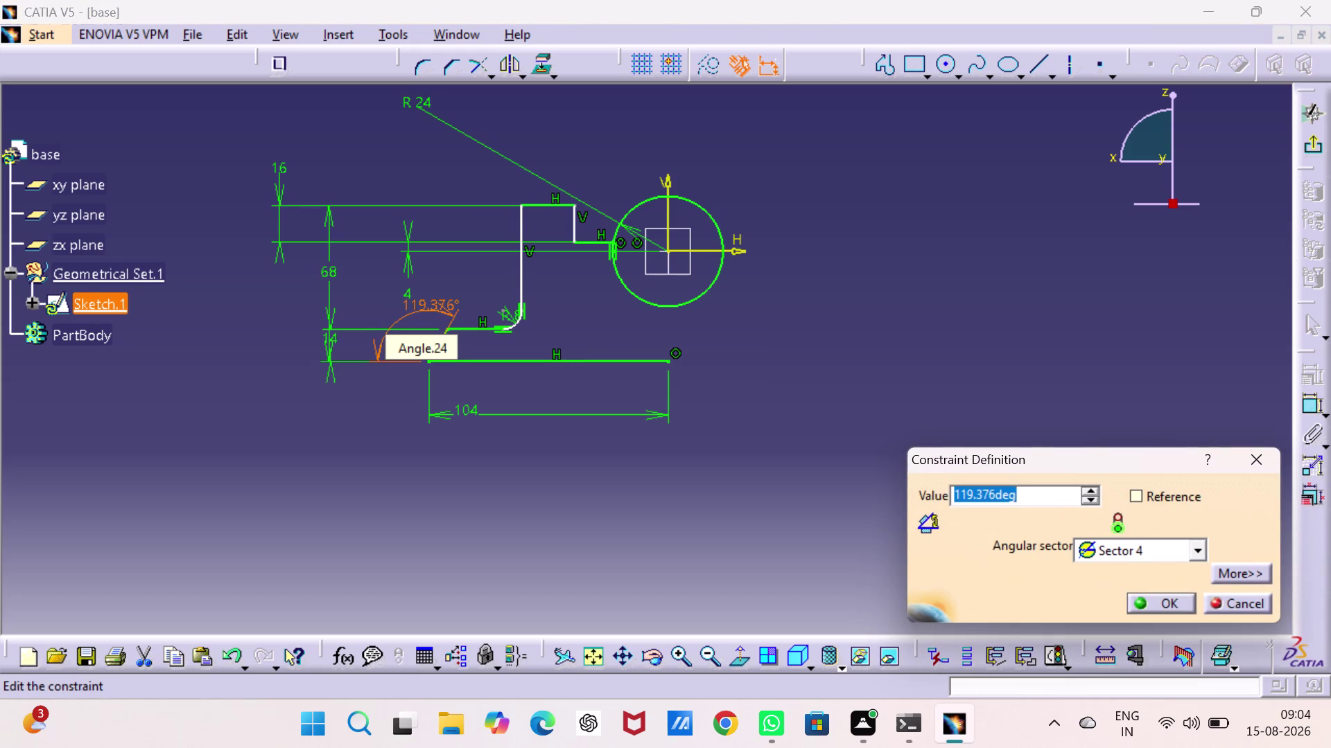
text(106)
key(Return)
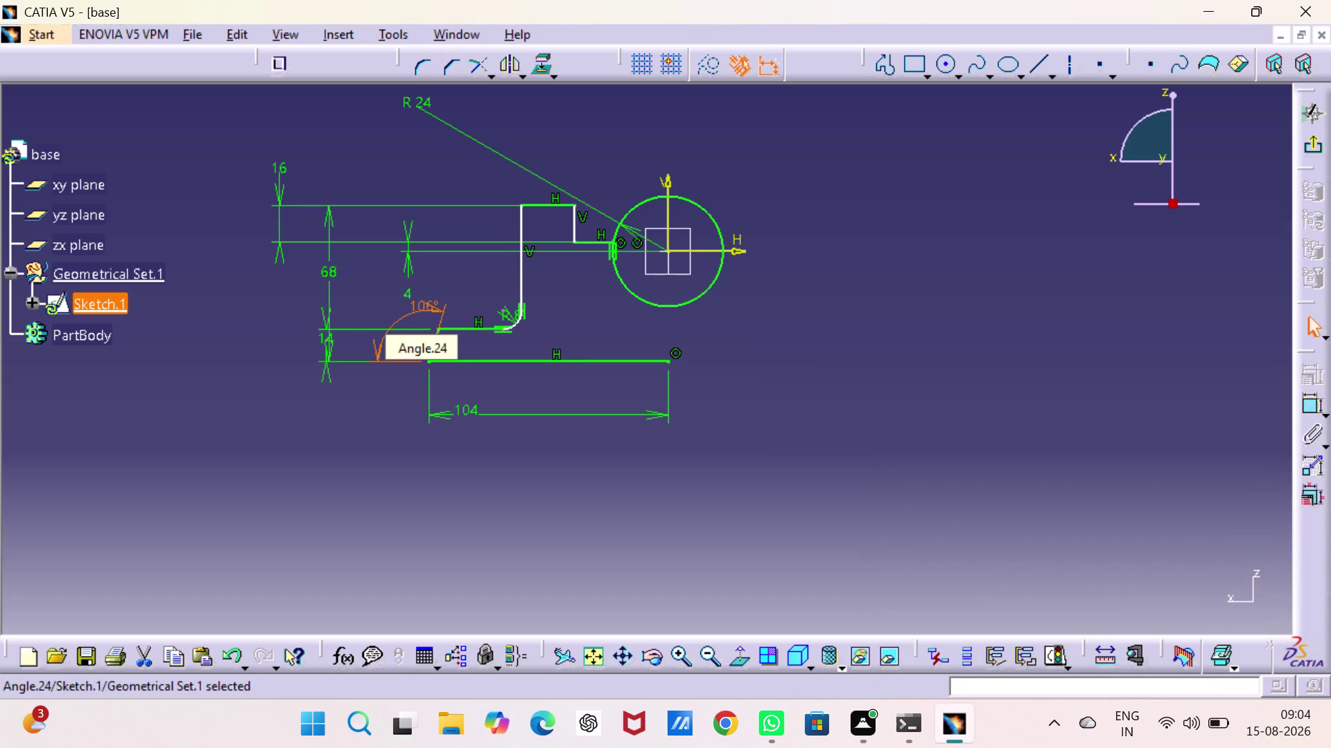
click(1174, 306)
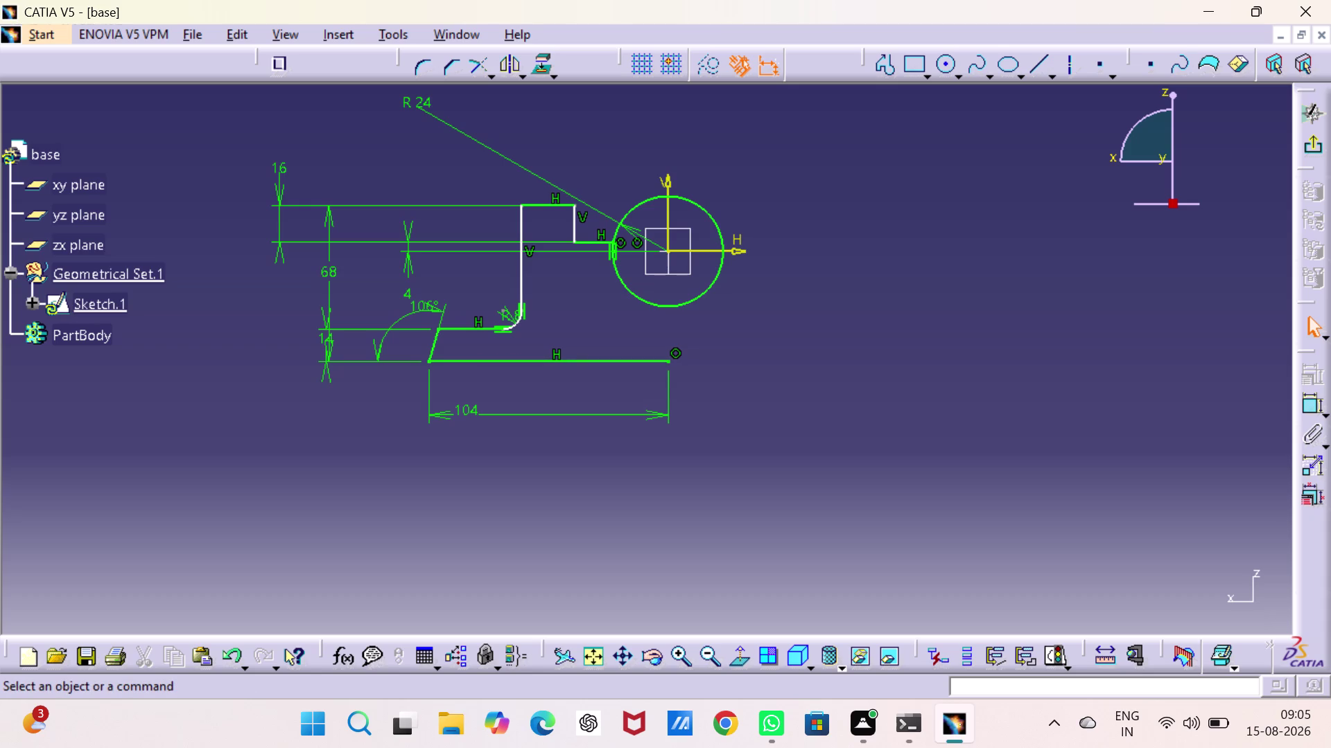
Multi-select the half-profile's bottom, slanted, horizontal, fillet, vertical, top and step edges.
click(631, 360)
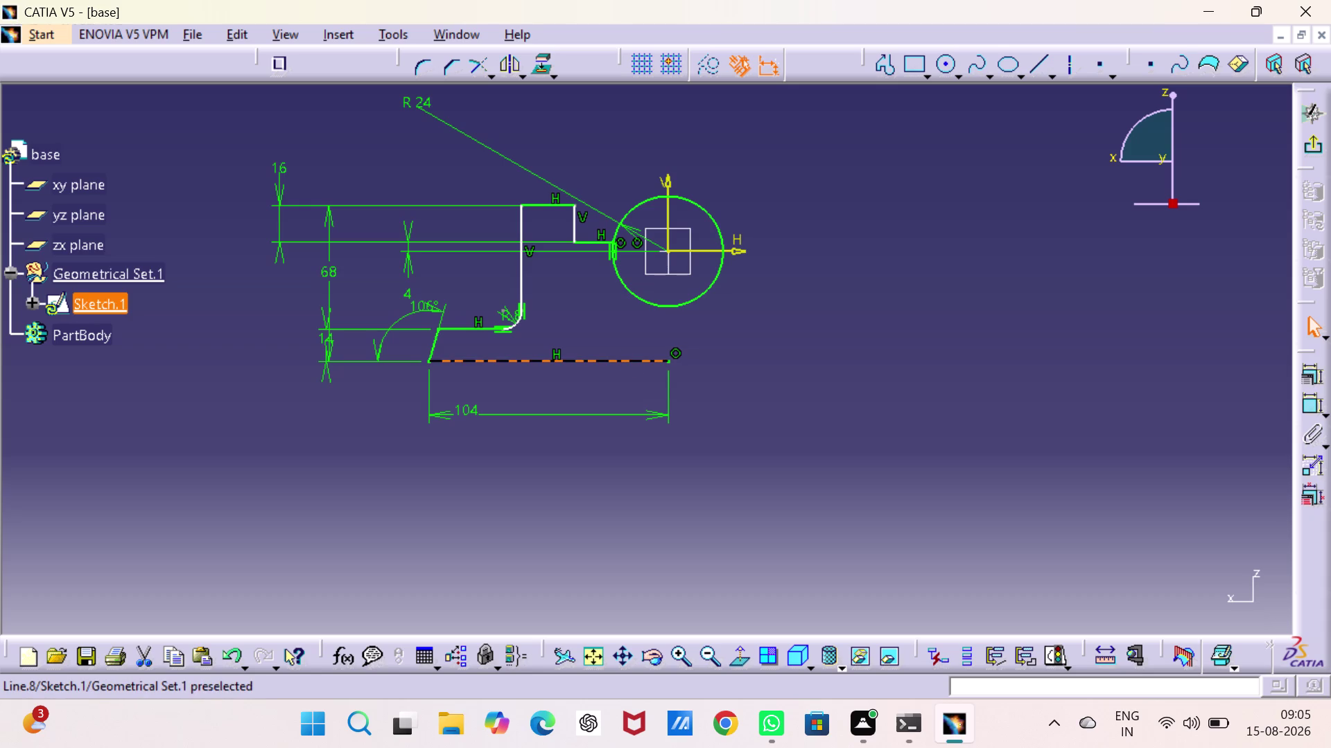
click(433, 338)
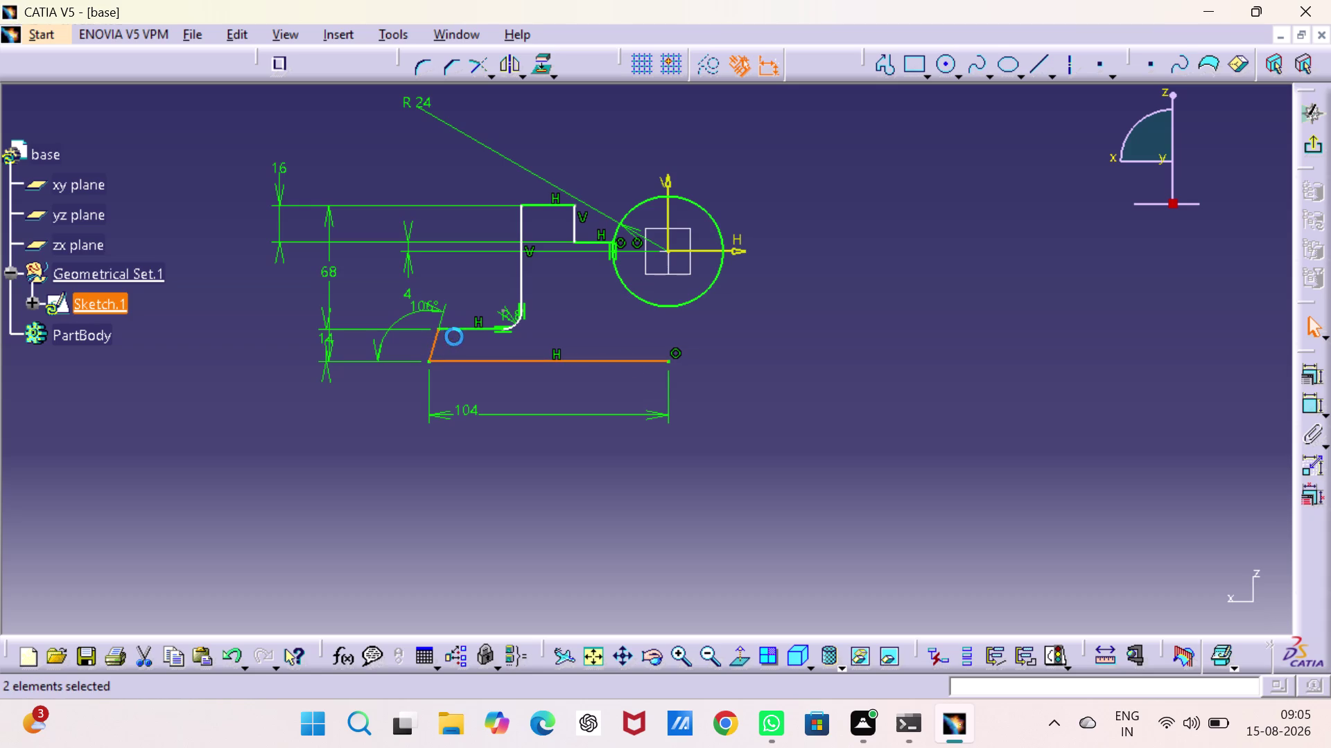
click(467, 329)
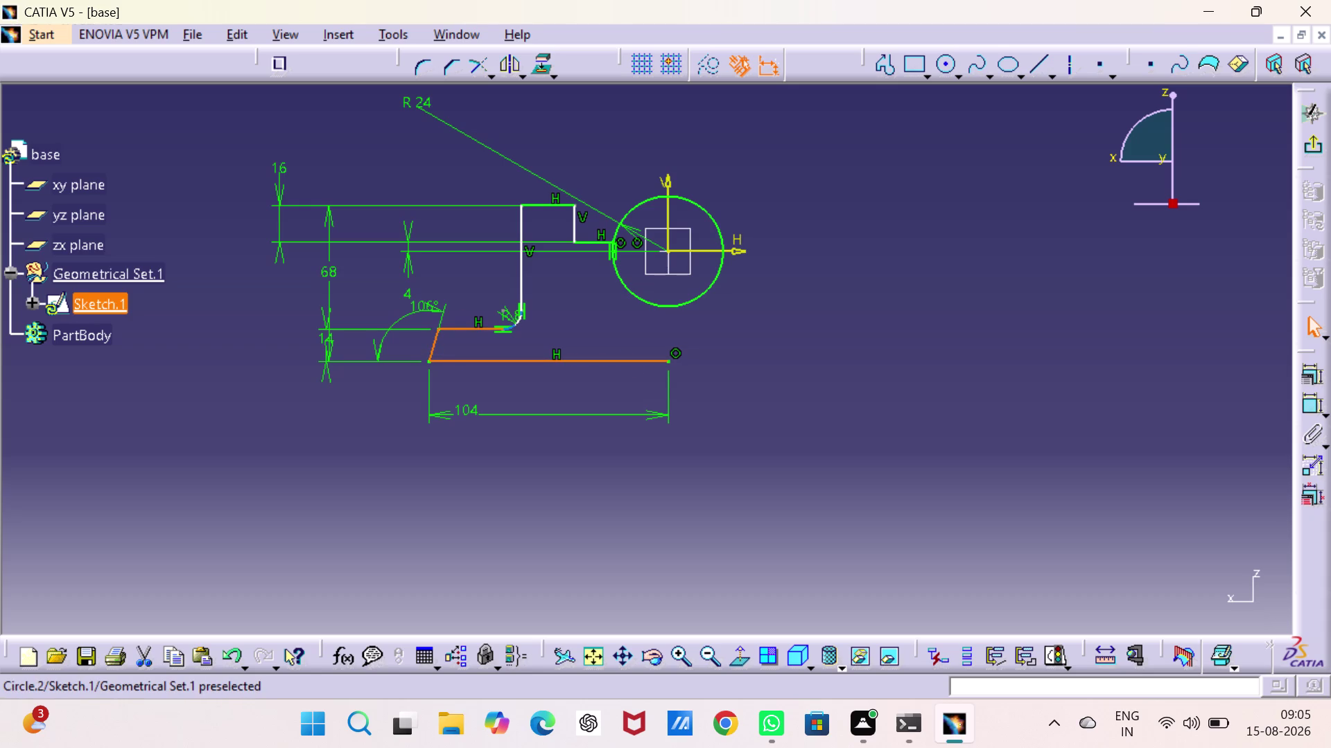
click(514, 324)
click(522, 281)
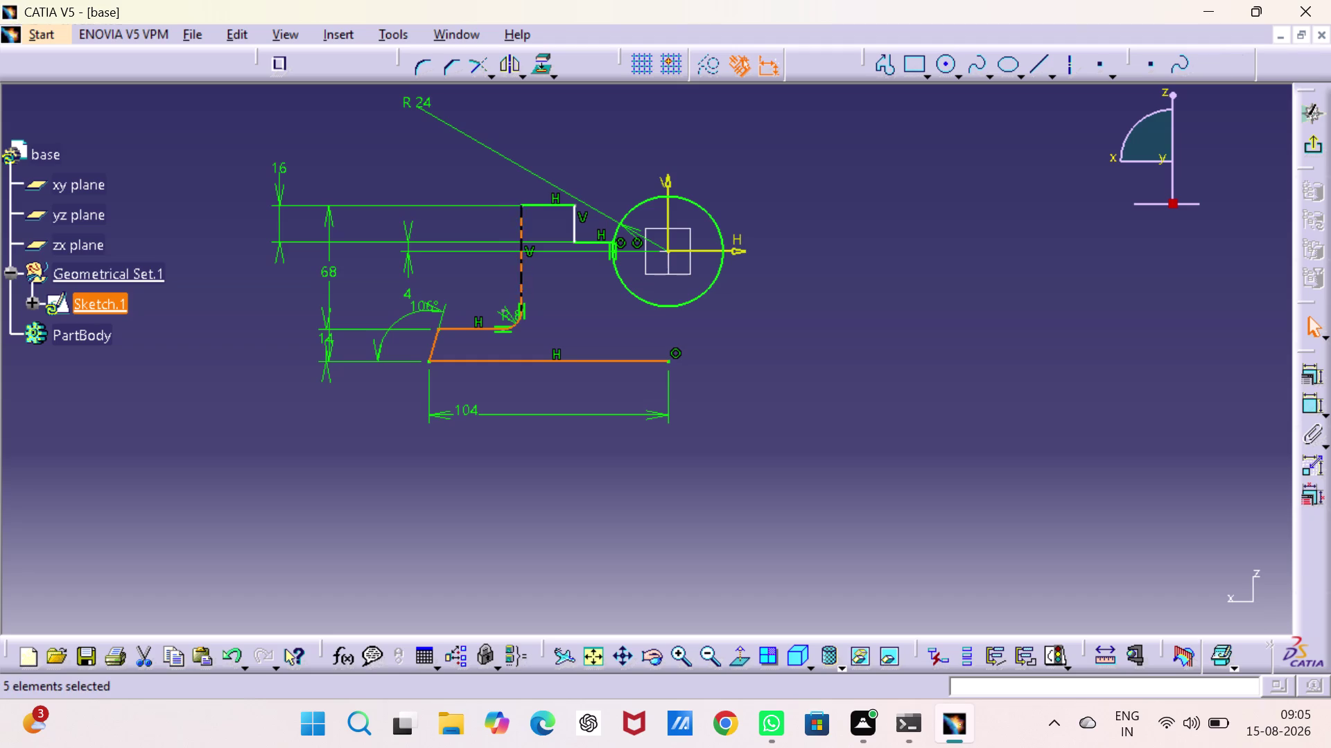
click(547, 207)
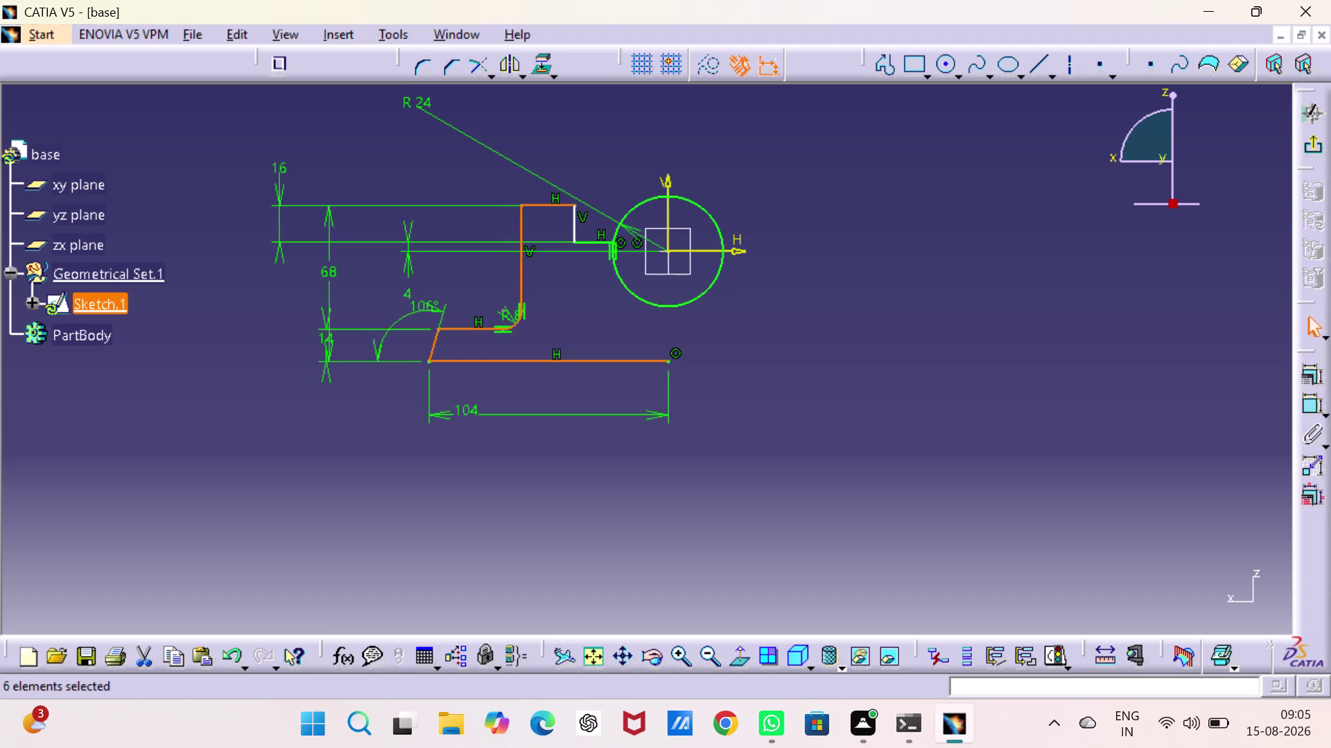
click(573, 226)
click(589, 245)
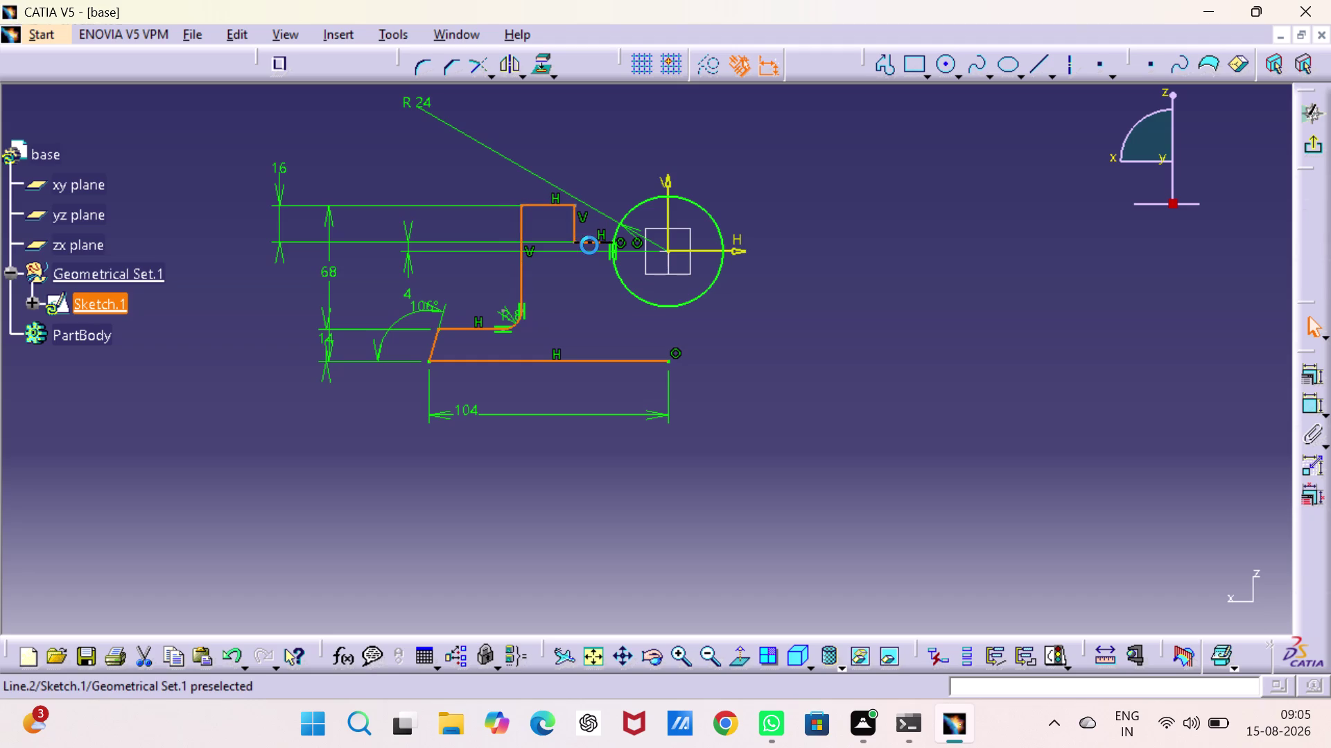
Zoom in and pan to enlarge the area around the circle.
triple_click(674, 652)
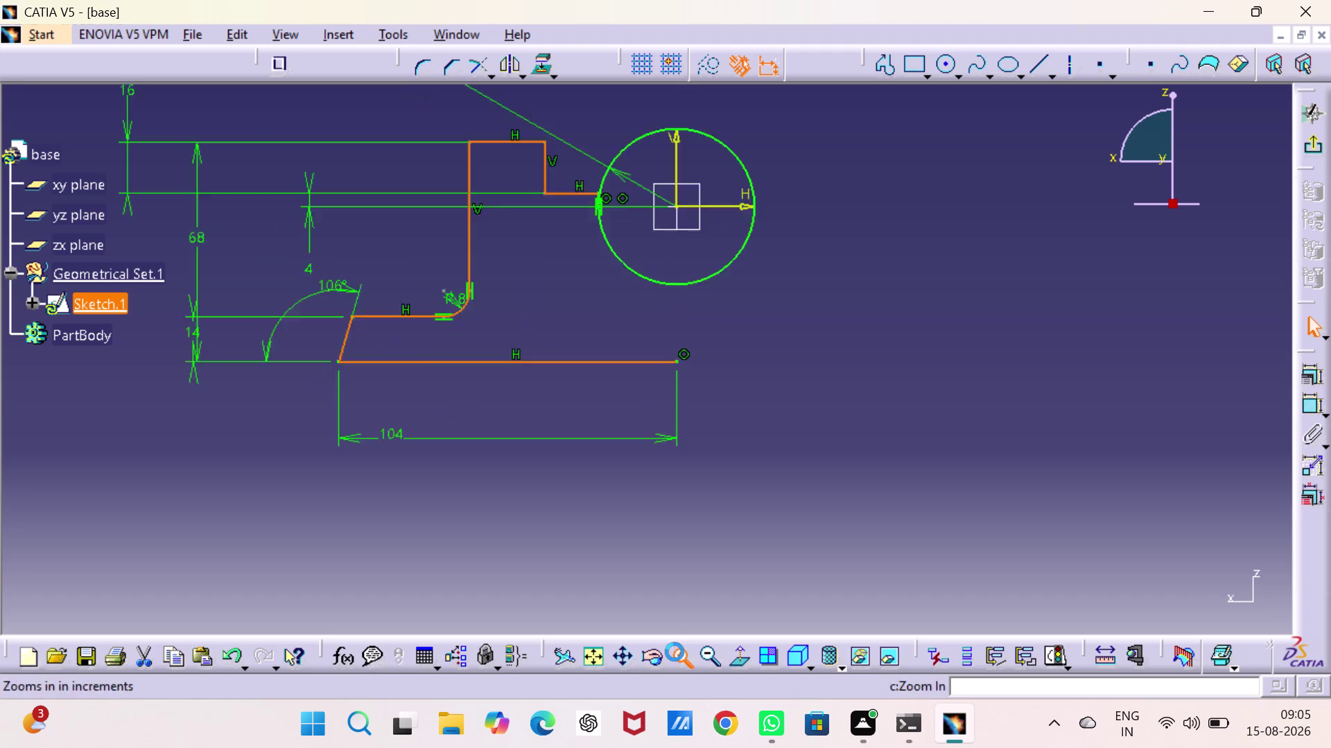
middle_drag(646, 435, 667, 650)
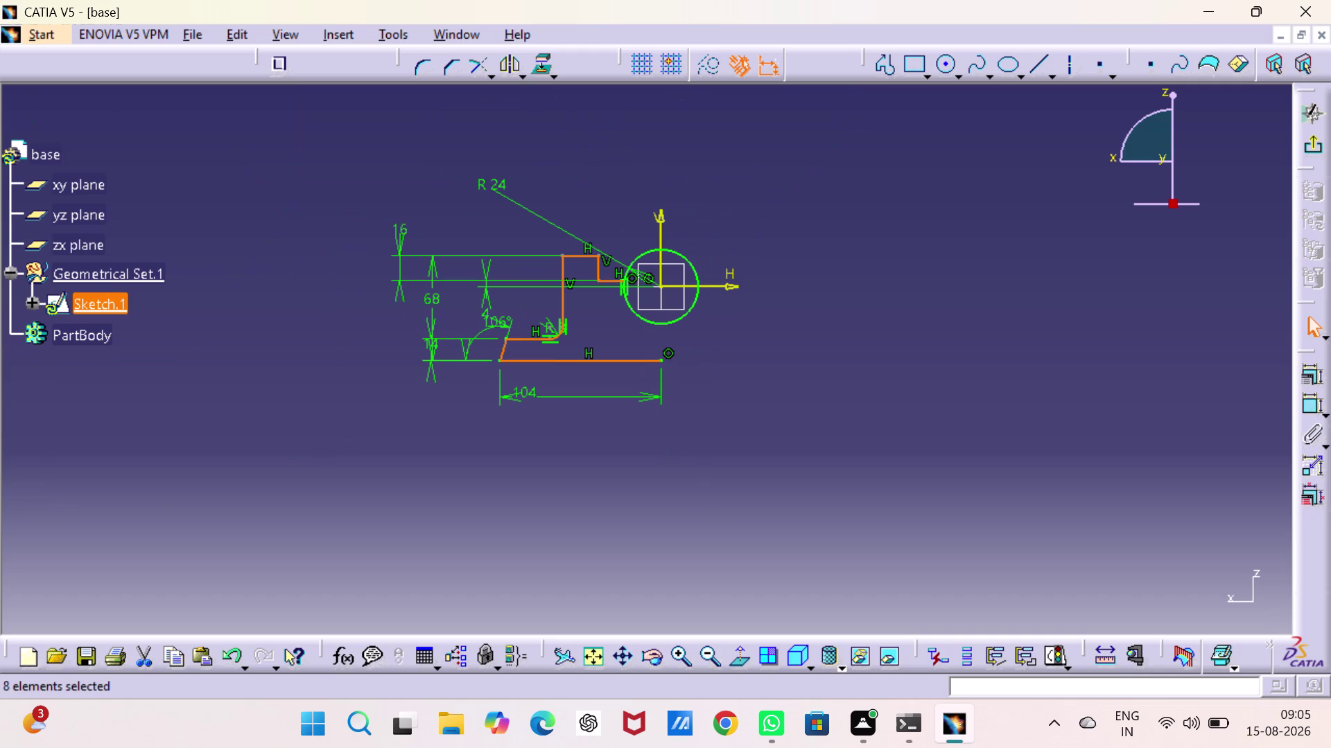
triple_click(680, 657)
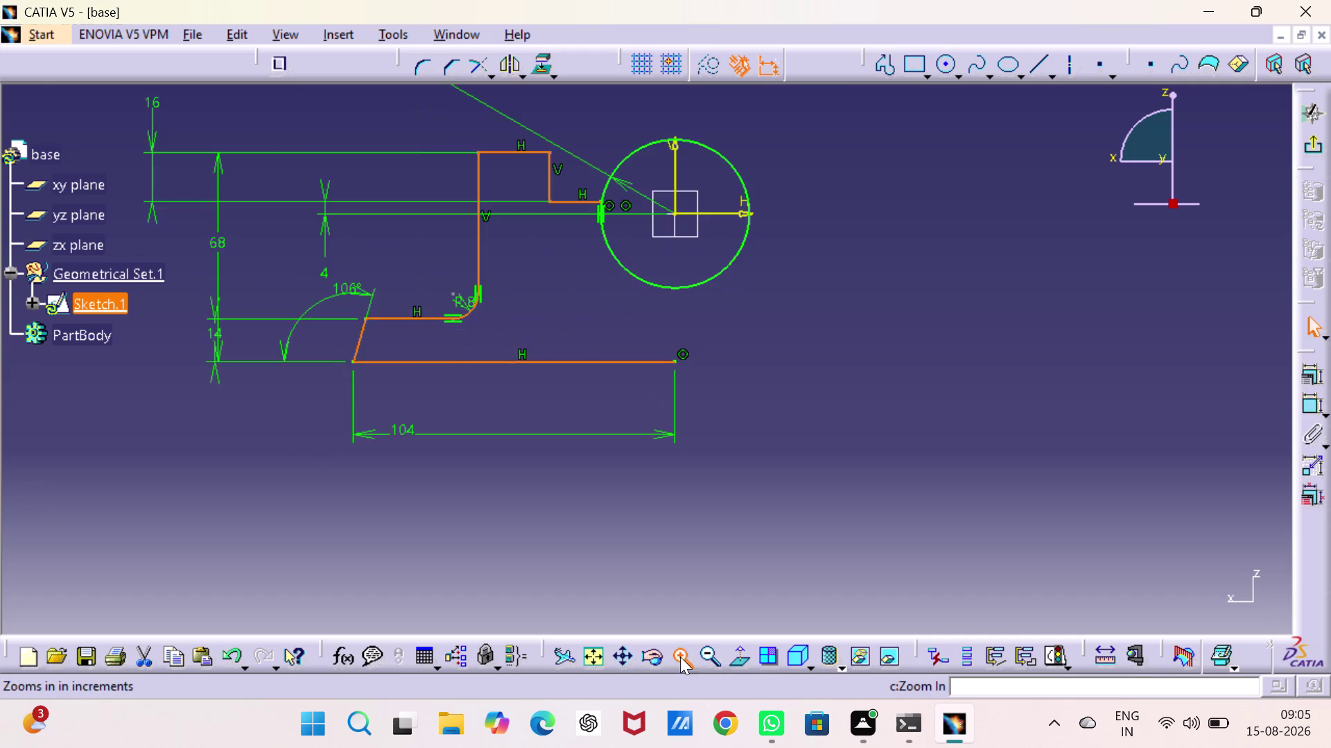
middle_drag(668, 331, 682, 425)
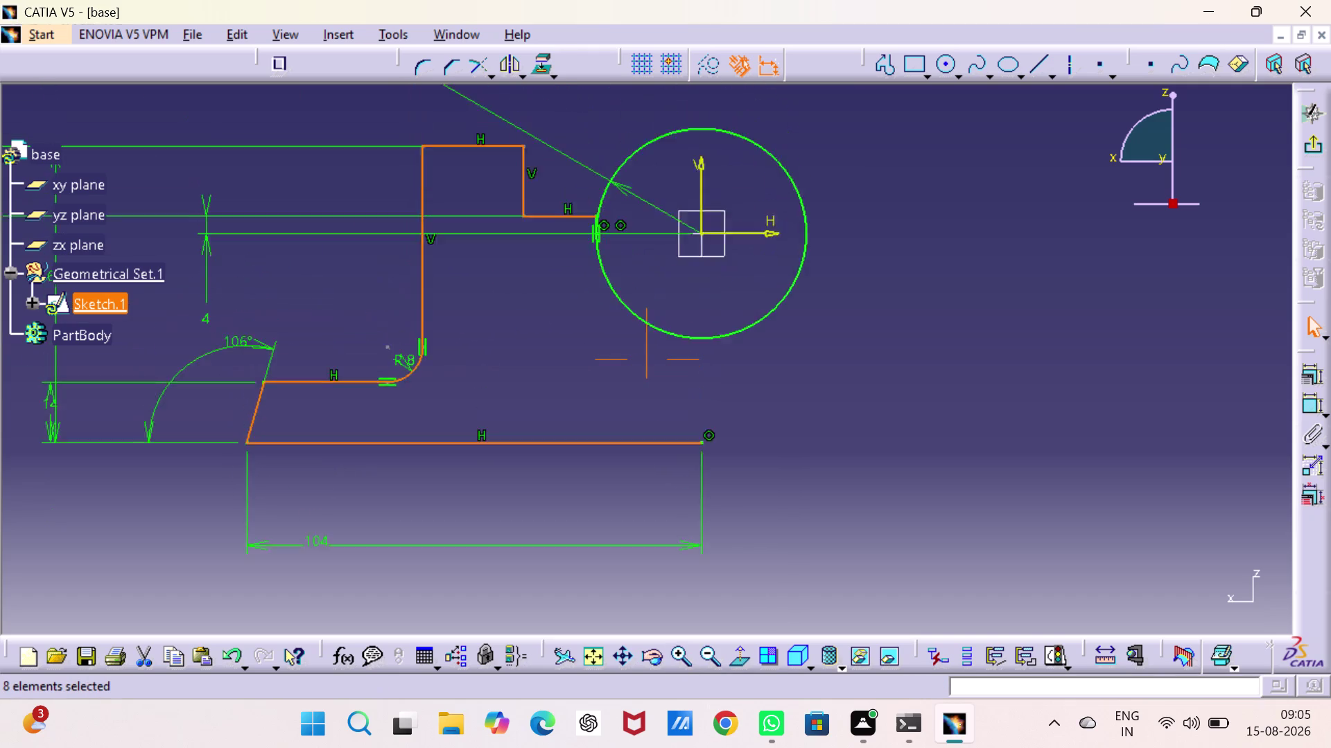
middle_drag(682, 425, 677, 498)
triple_click(676, 654)
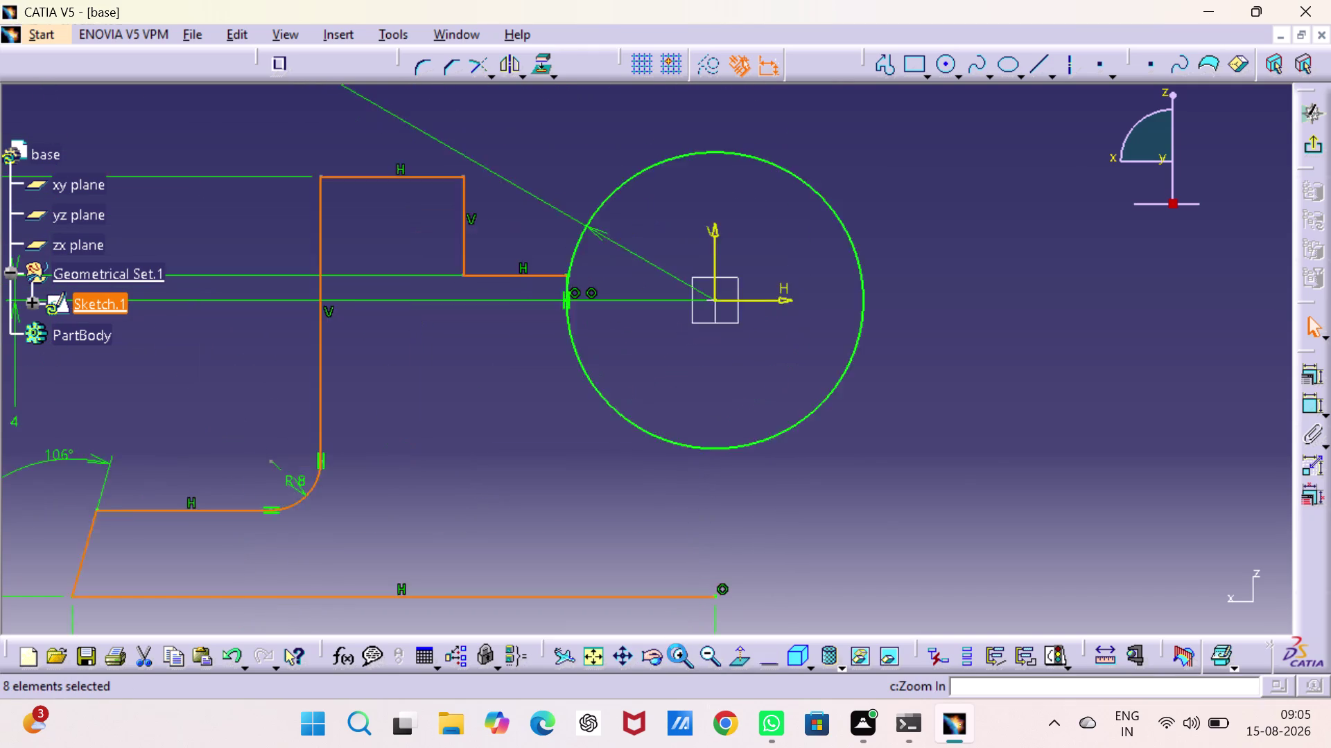
click(485, 208)
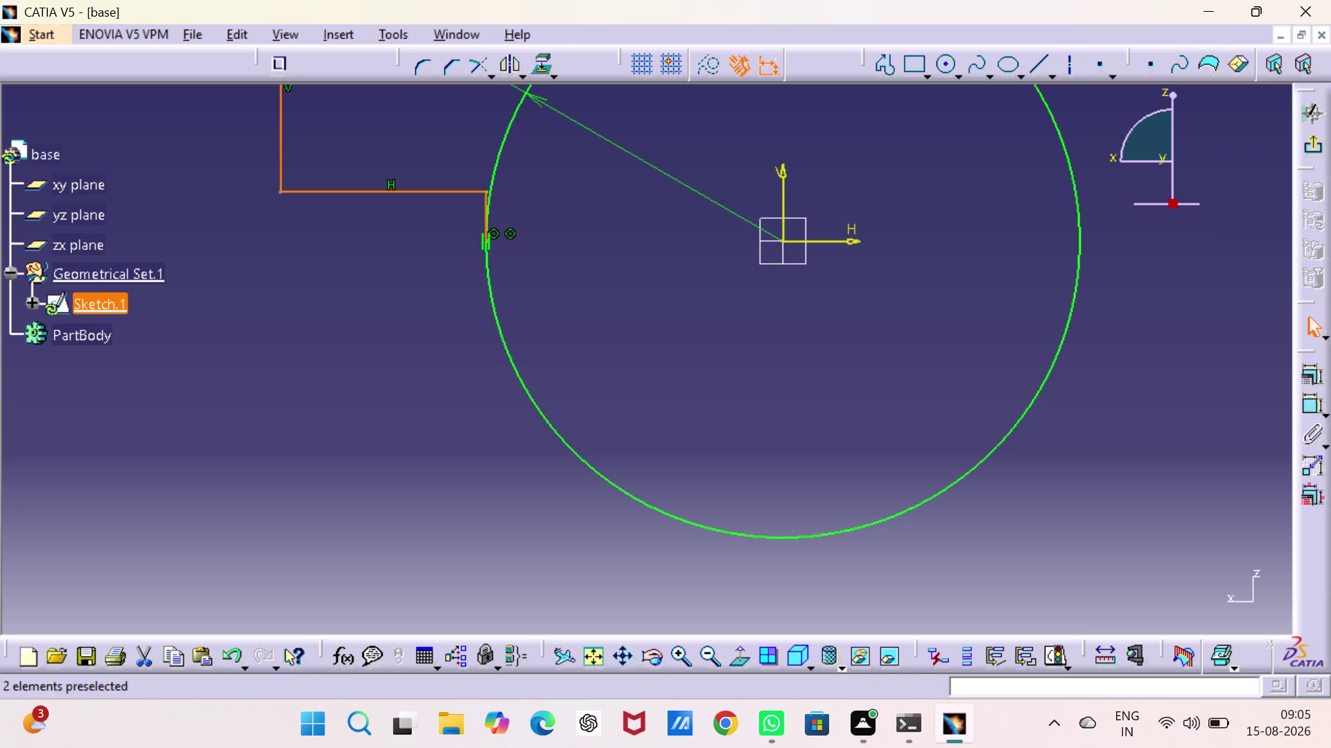
Mirror the selected edges about the V axis and Quick Trim the circle's upper arc.
click(512, 72)
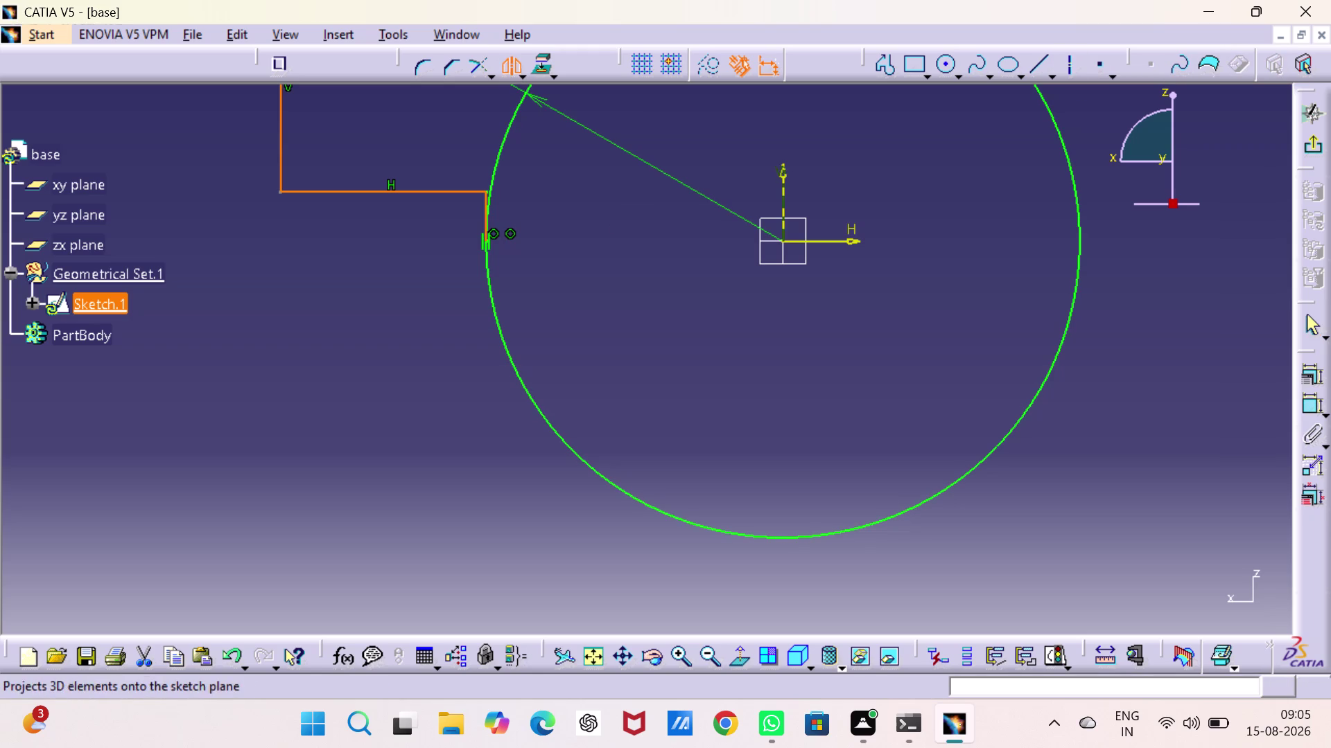
click(780, 176)
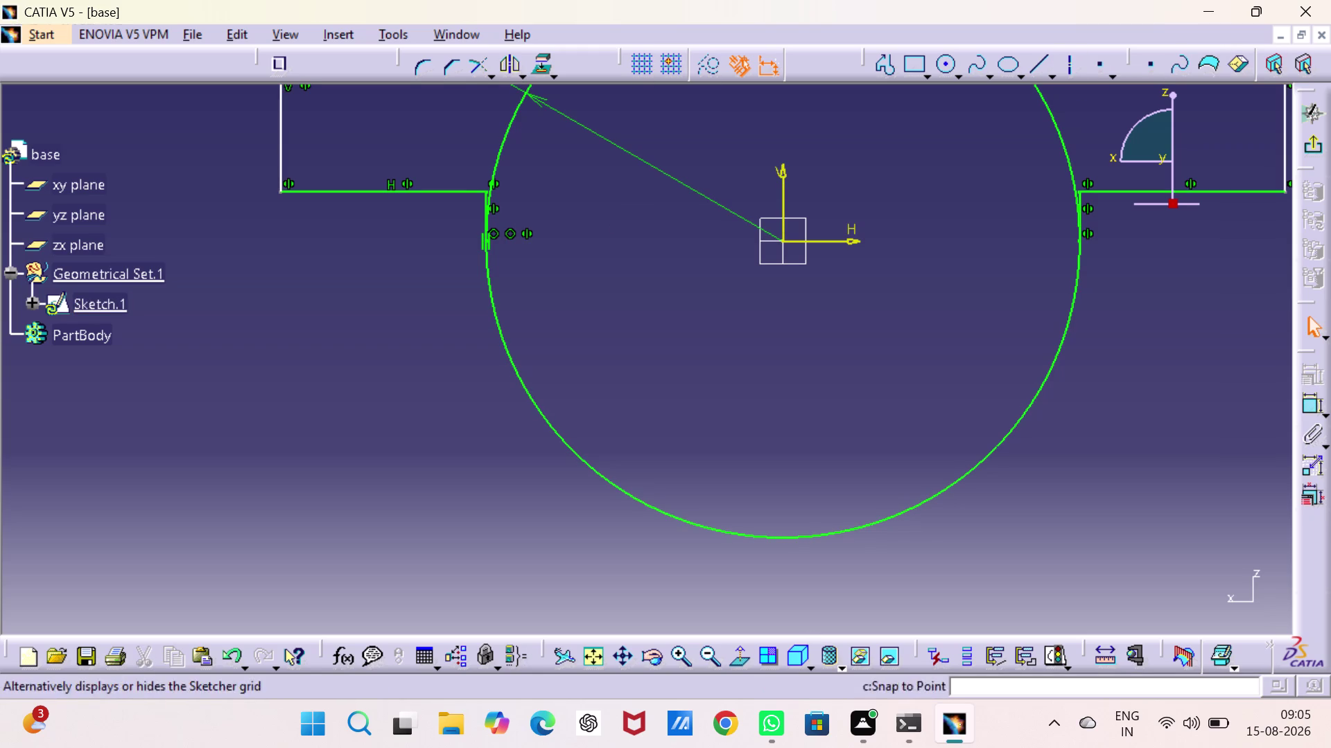
click(490, 73)
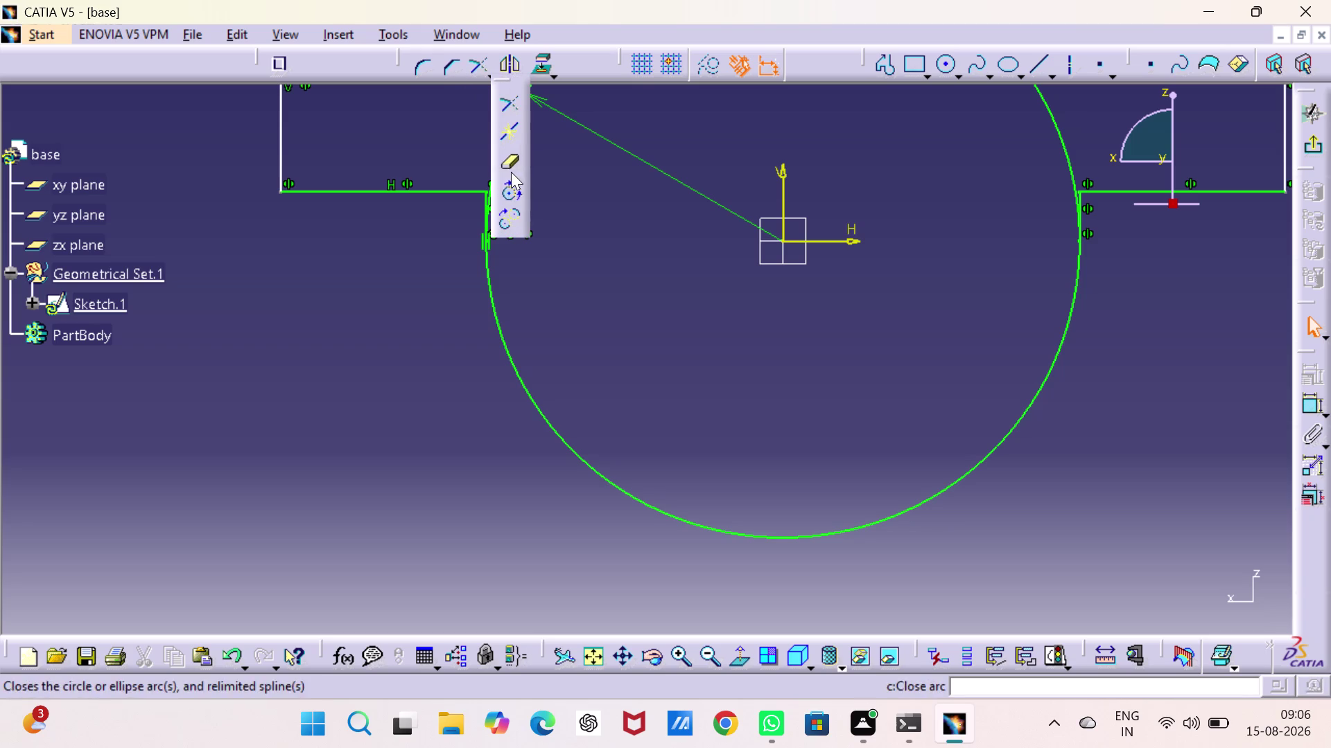
click(508, 157)
click(508, 134)
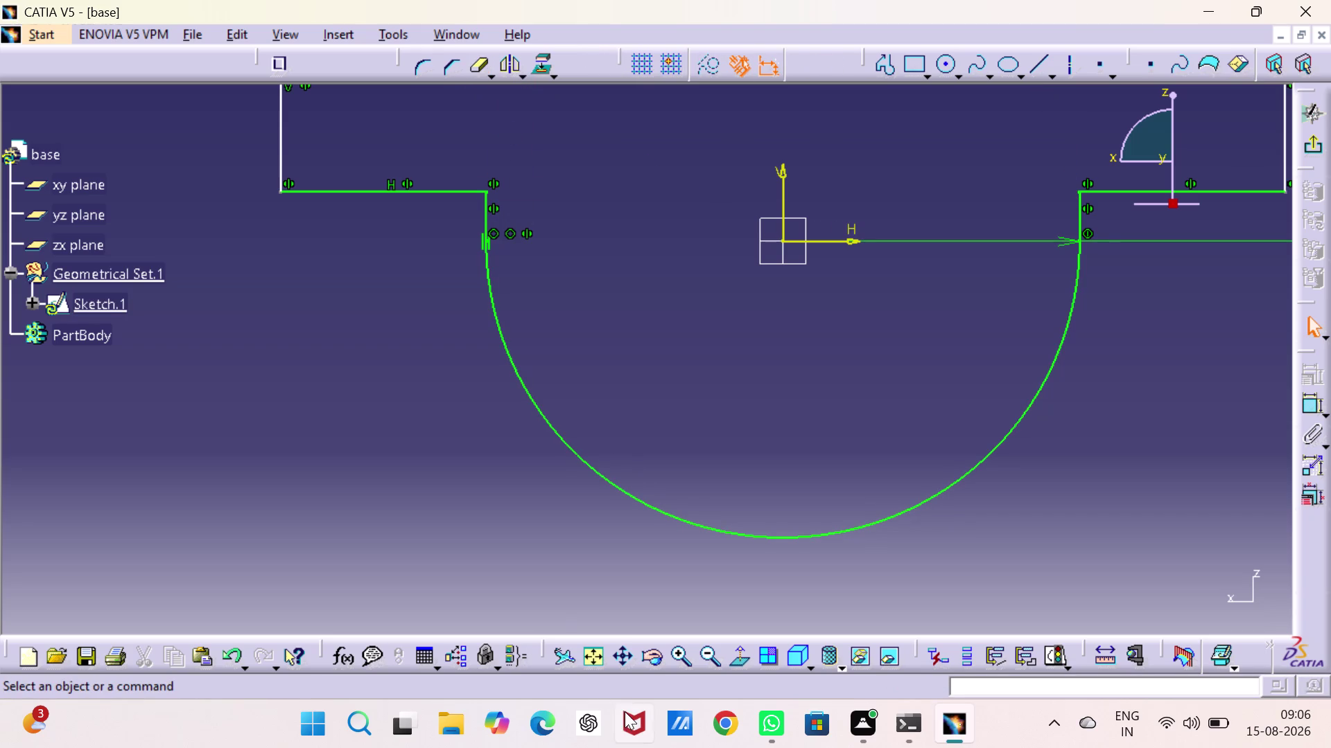
click(586, 650)
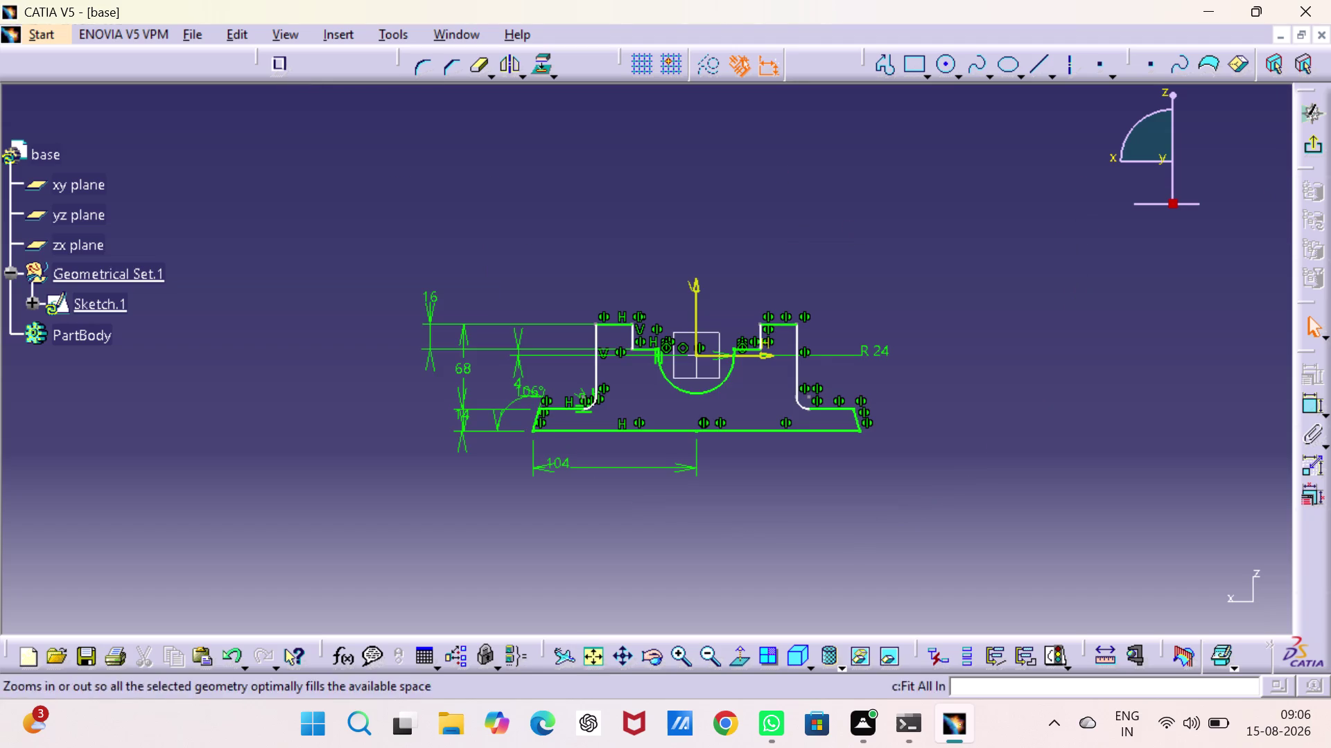
Move the R 24 radius dimension off to the right.
drag(873, 346, 843, 341)
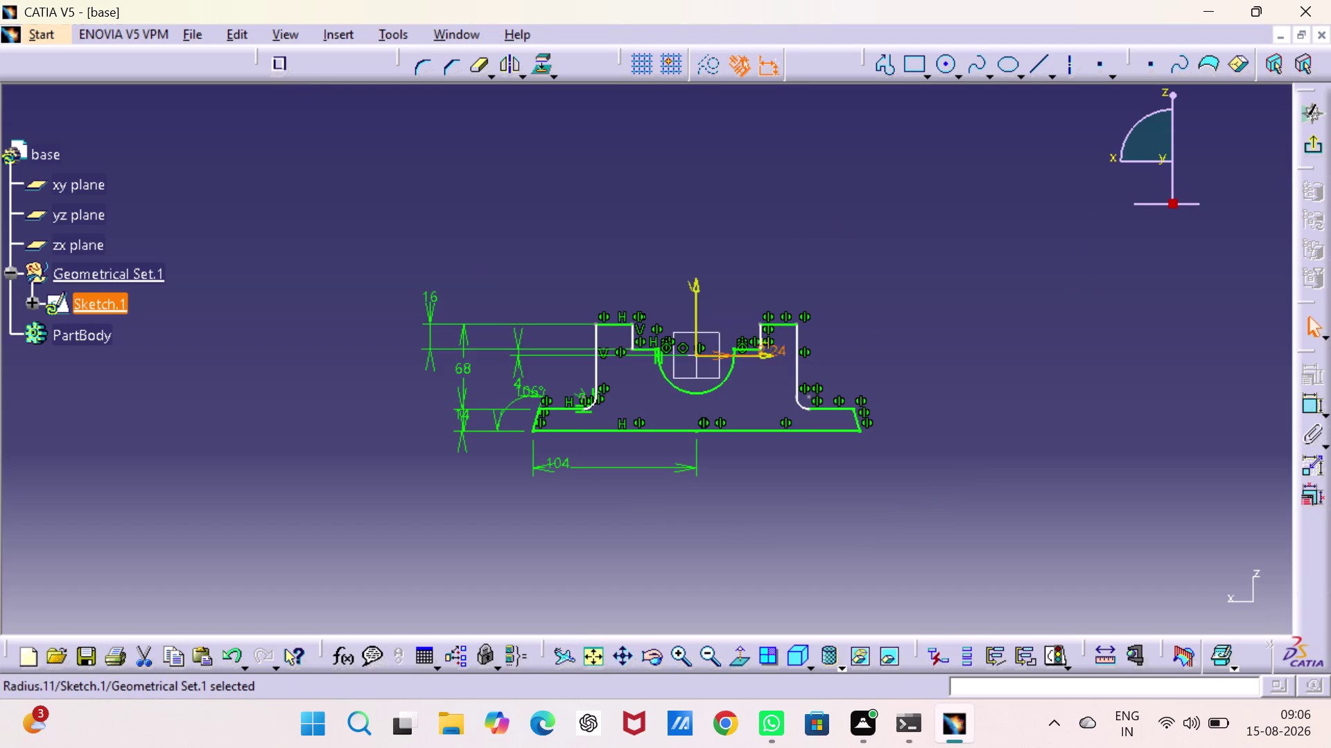
drag(842, 341, 1115, 335)
drag(1115, 335, 1126, 334)
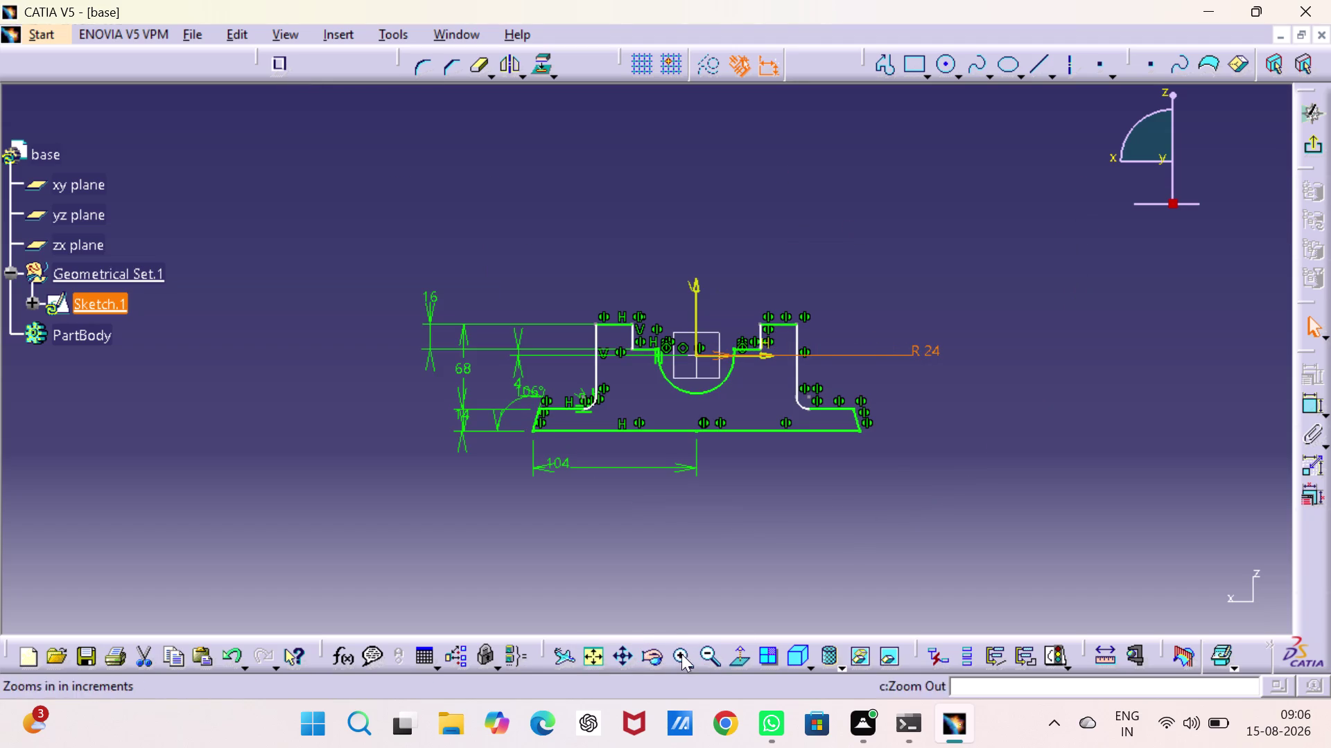
Begin a dimension on the left raised block's inner vertical edge.
double_click(675, 652)
click(675, 653)
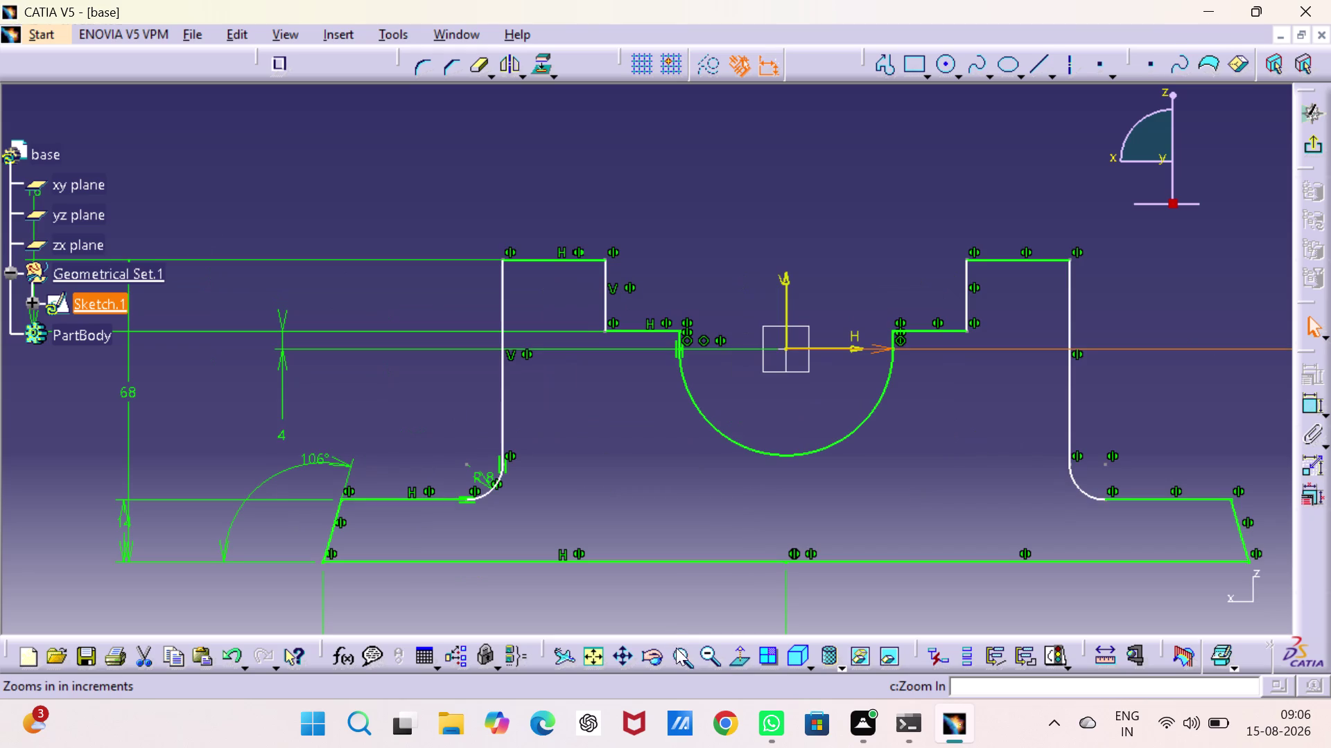
middle_drag(645, 474, 596, 337)
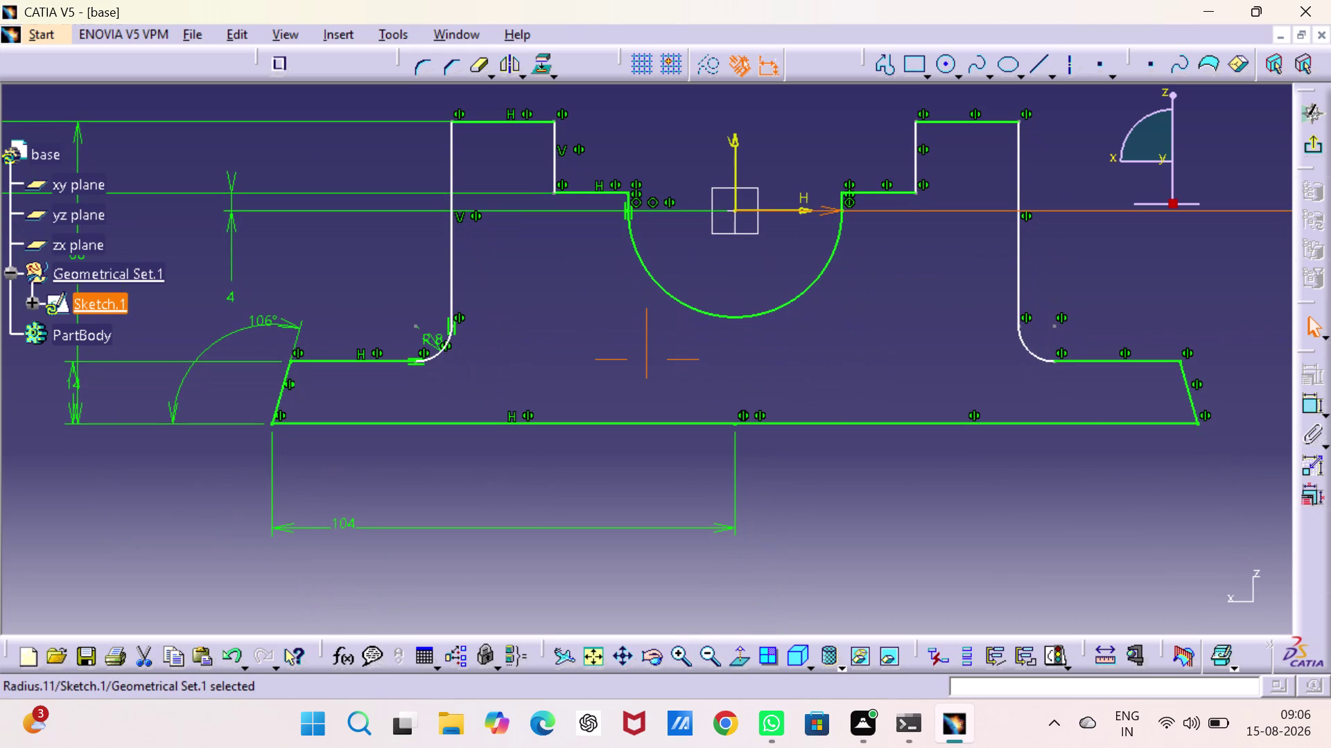
middle_drag(595, 337, 594, 339)
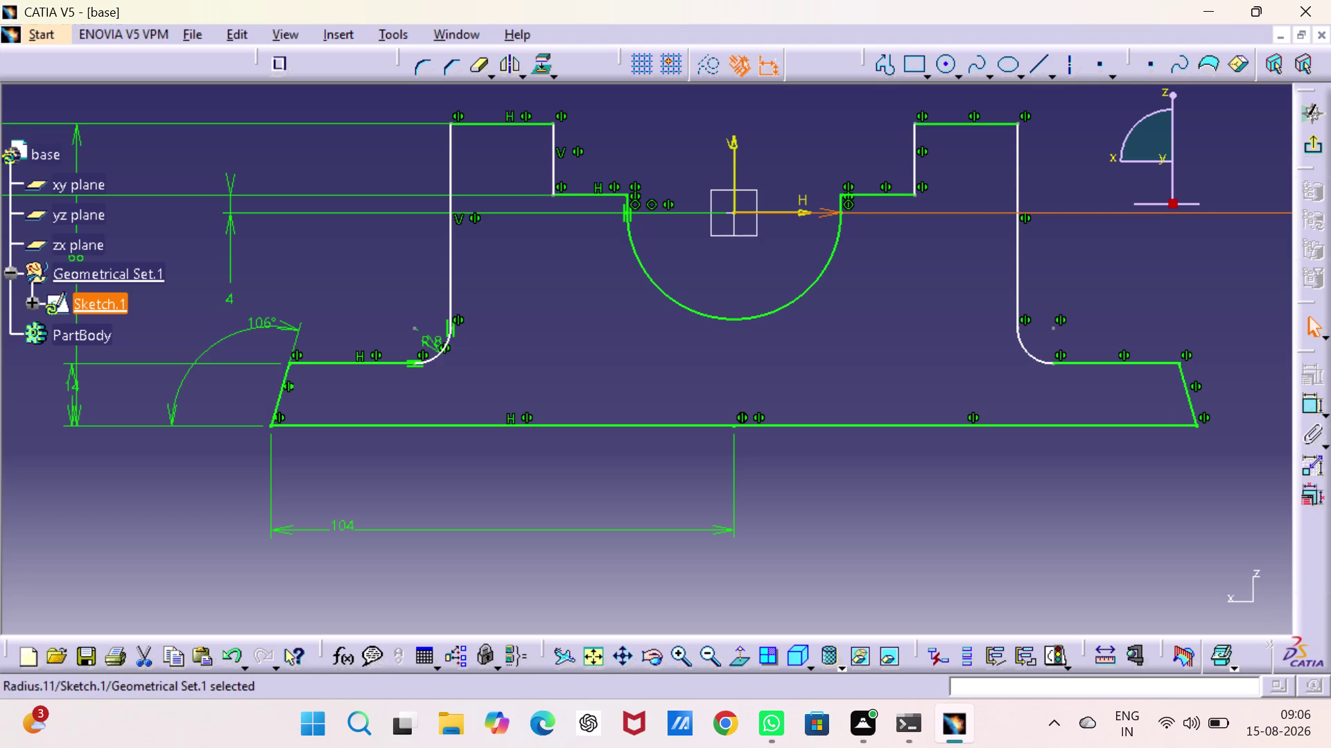
click(1305, 398)
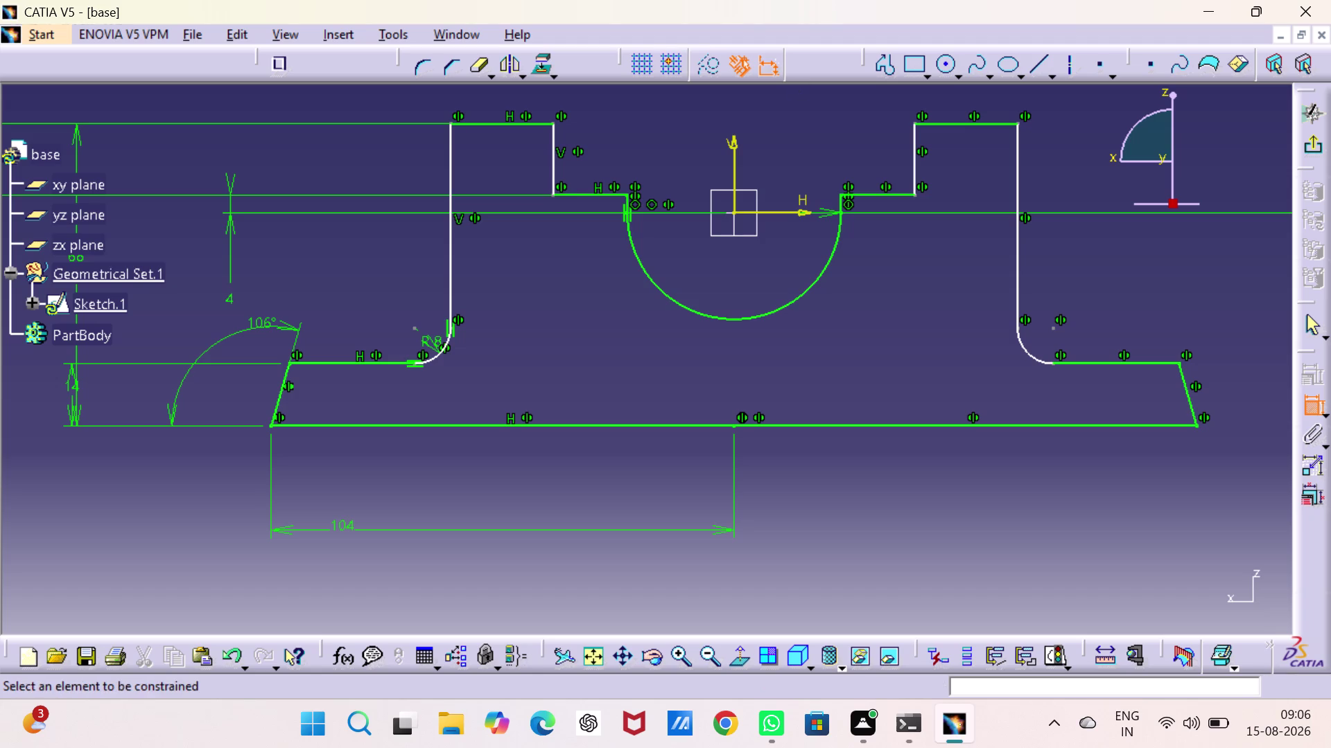
click(555, 134)
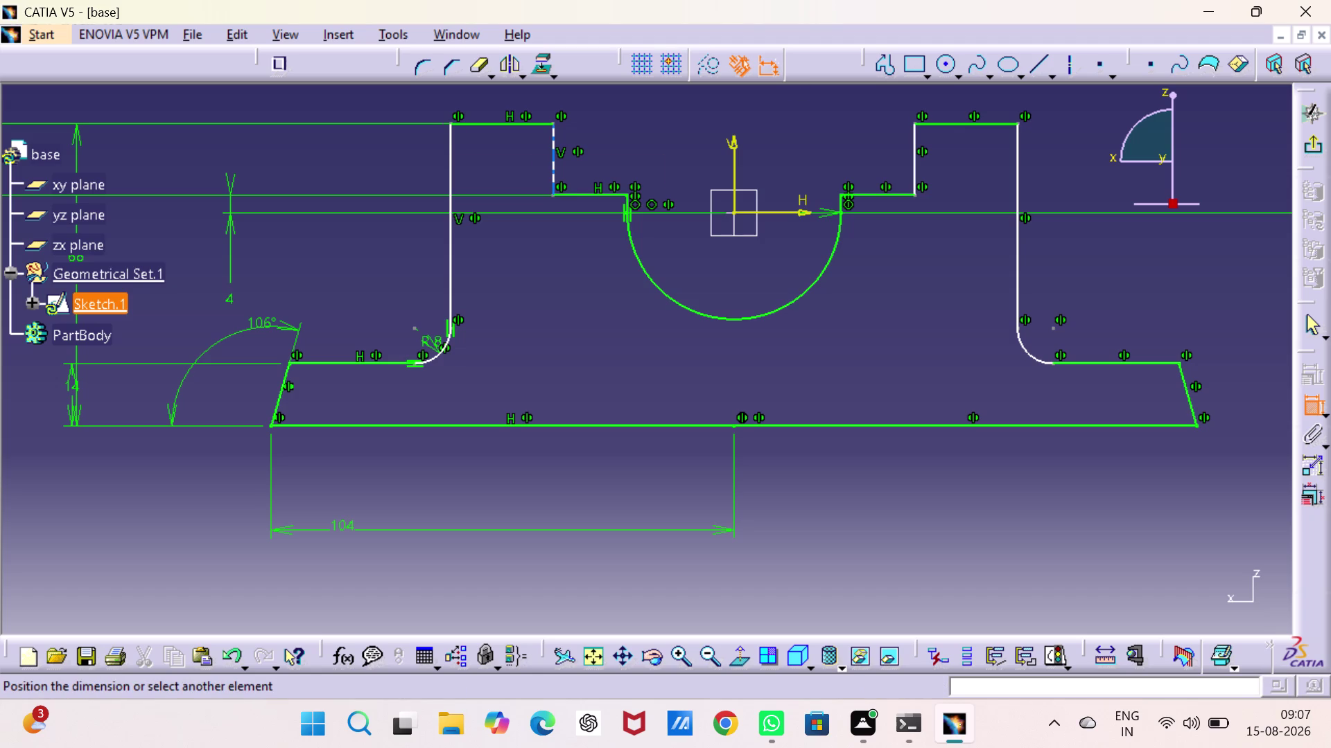
Dimension the left and right blocks' inner vertical edges and set the gap to 56 mm.
click(911, 158)
scroll(down, 3)
middle_drag(792, 120, 804, 236)
click(778, 178)
double_click(774, 173)
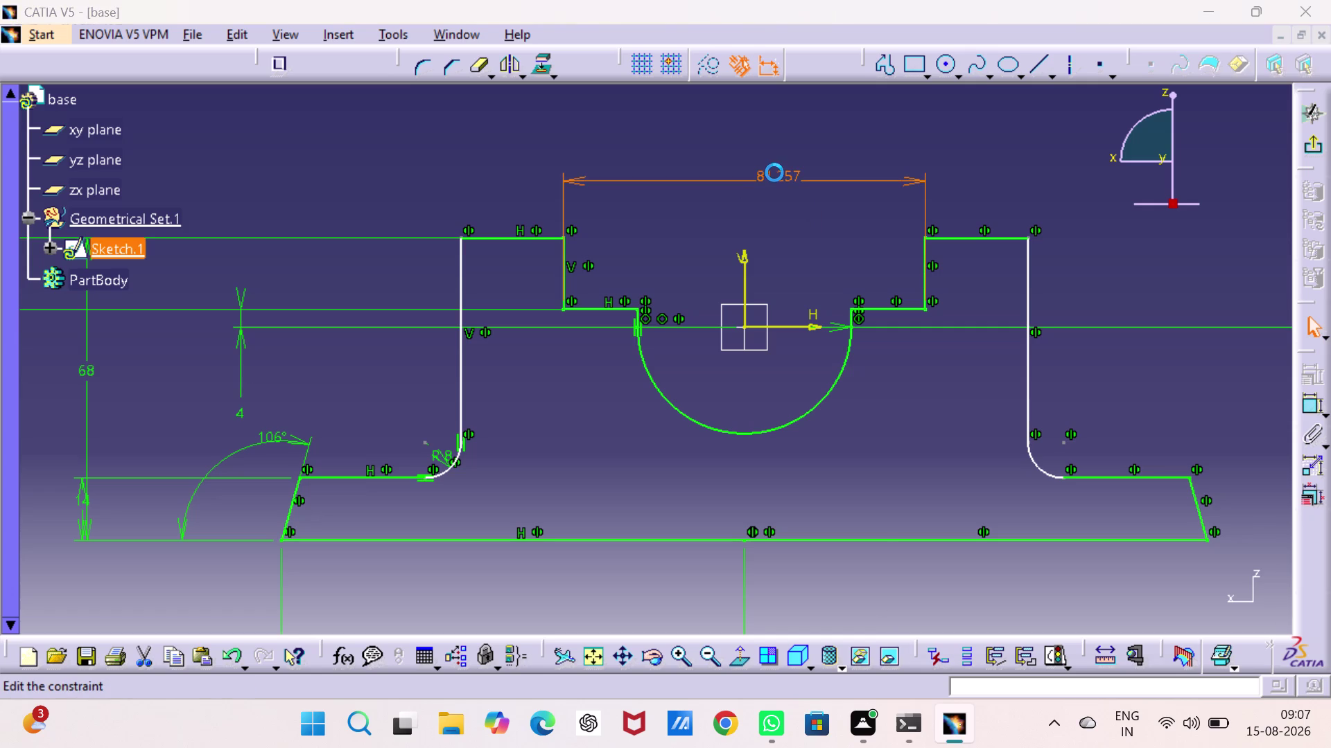
key(5)
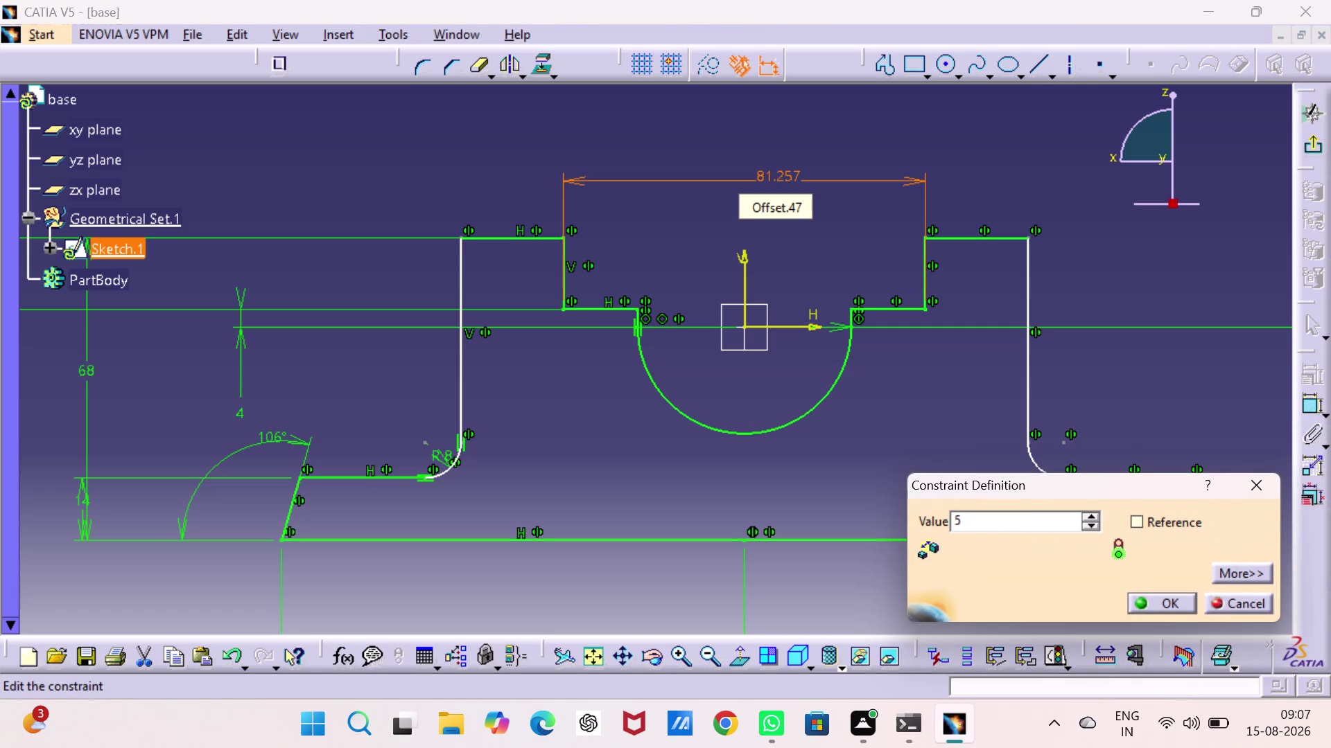
key(6)
key(Return)
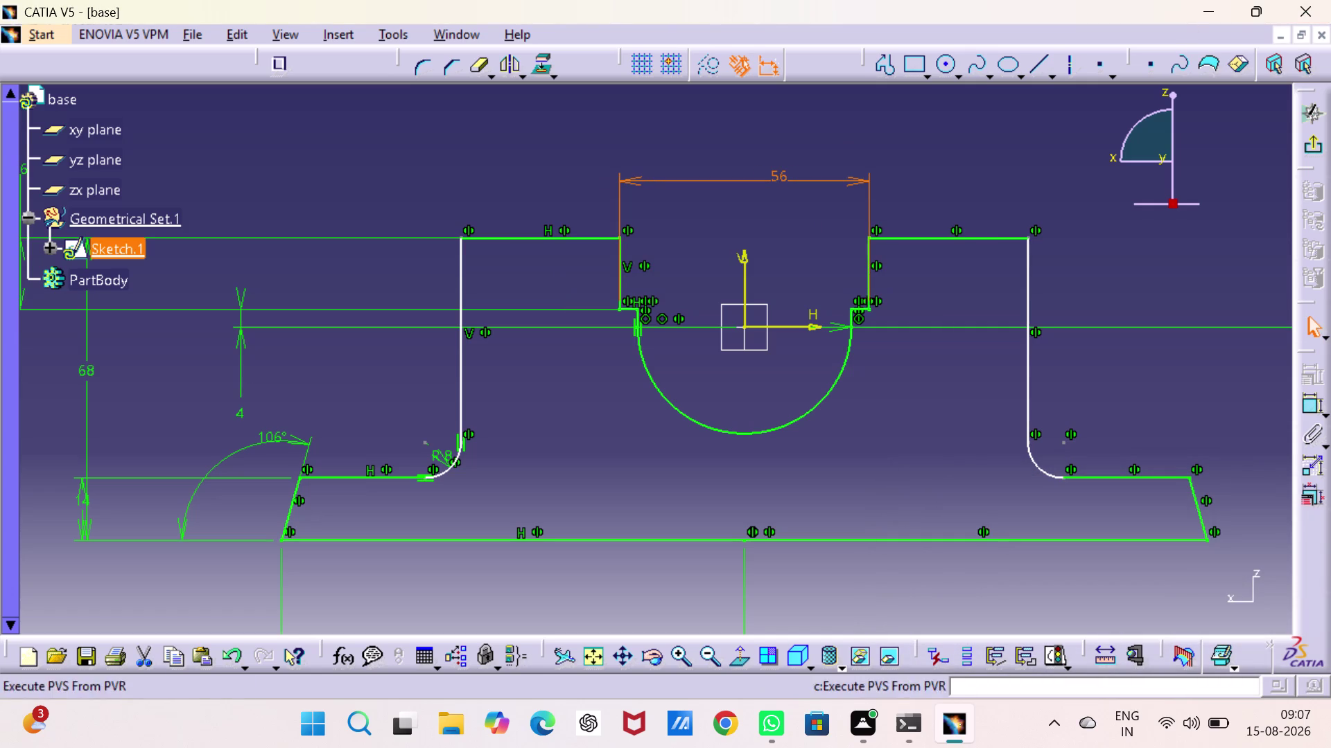
click(1145, 279)
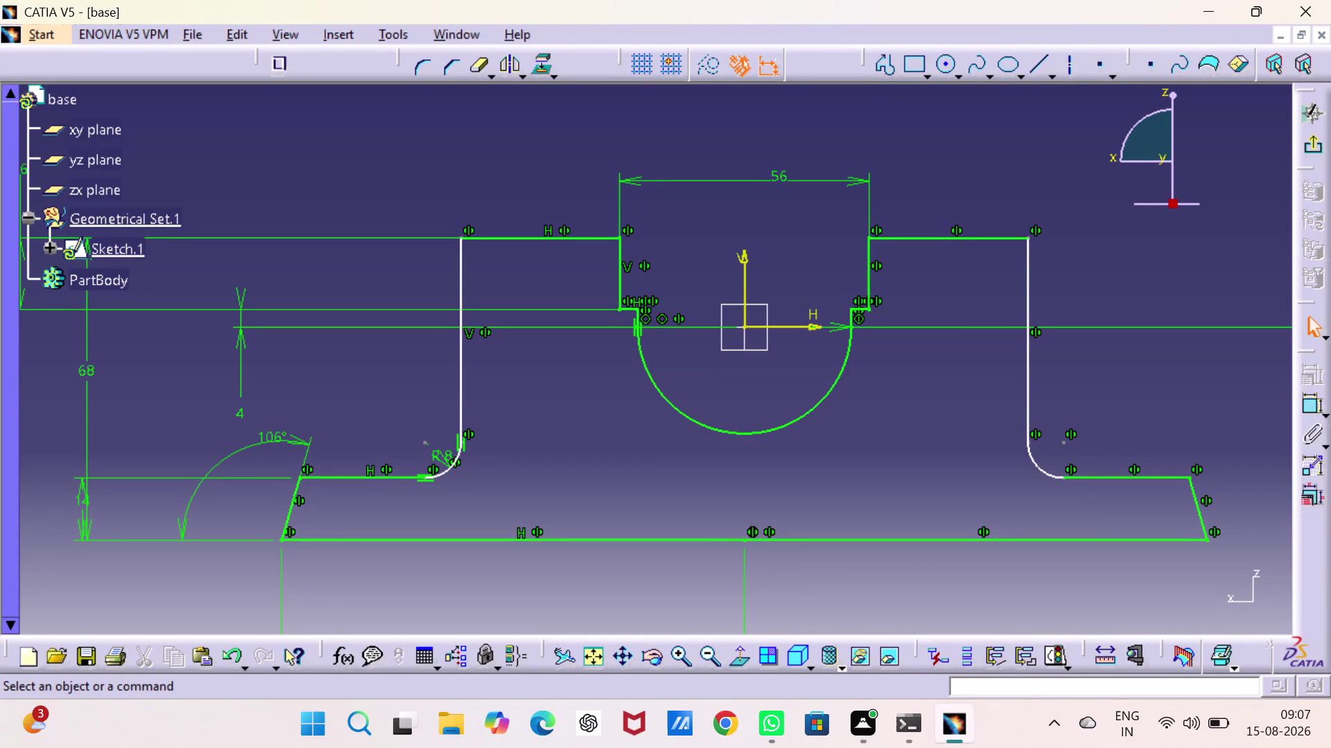
click(1309, 403)
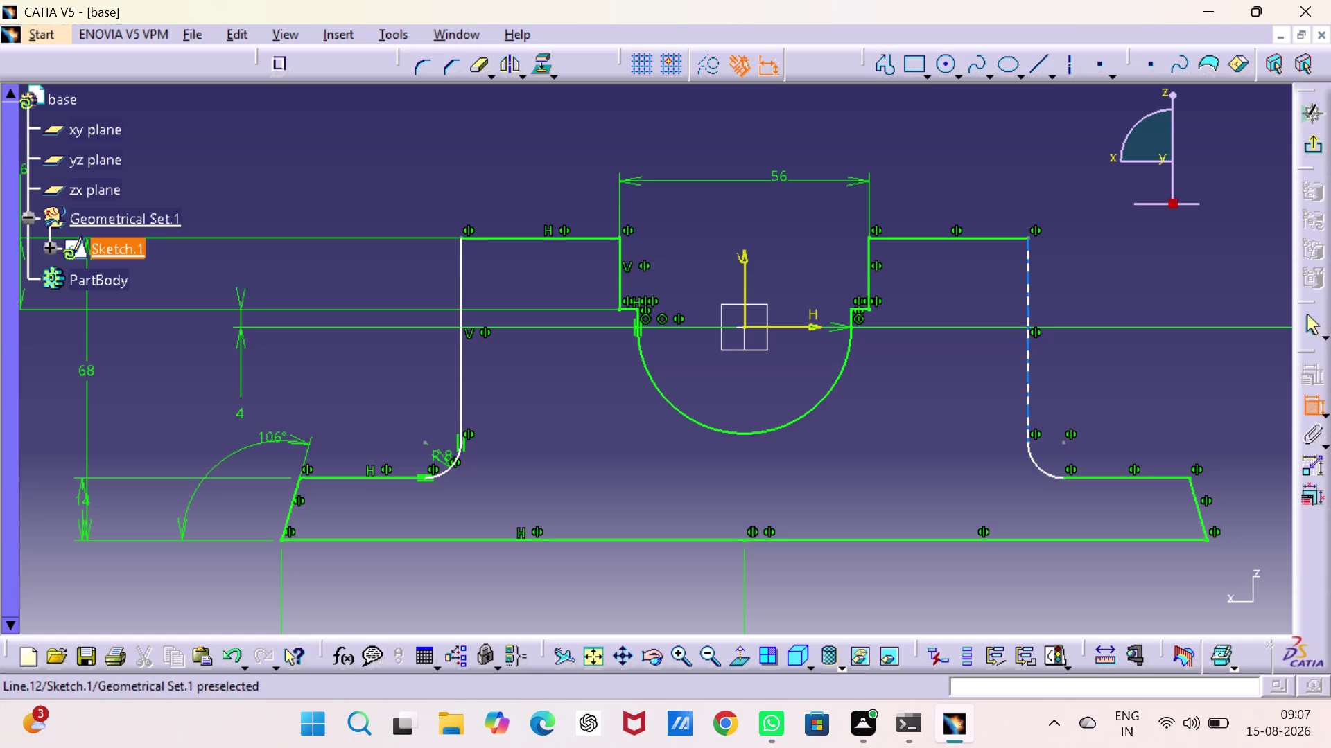
Dimension both blocks' outer vertical edges to 108 mm, then exit the sketch.
click(1028, 348)
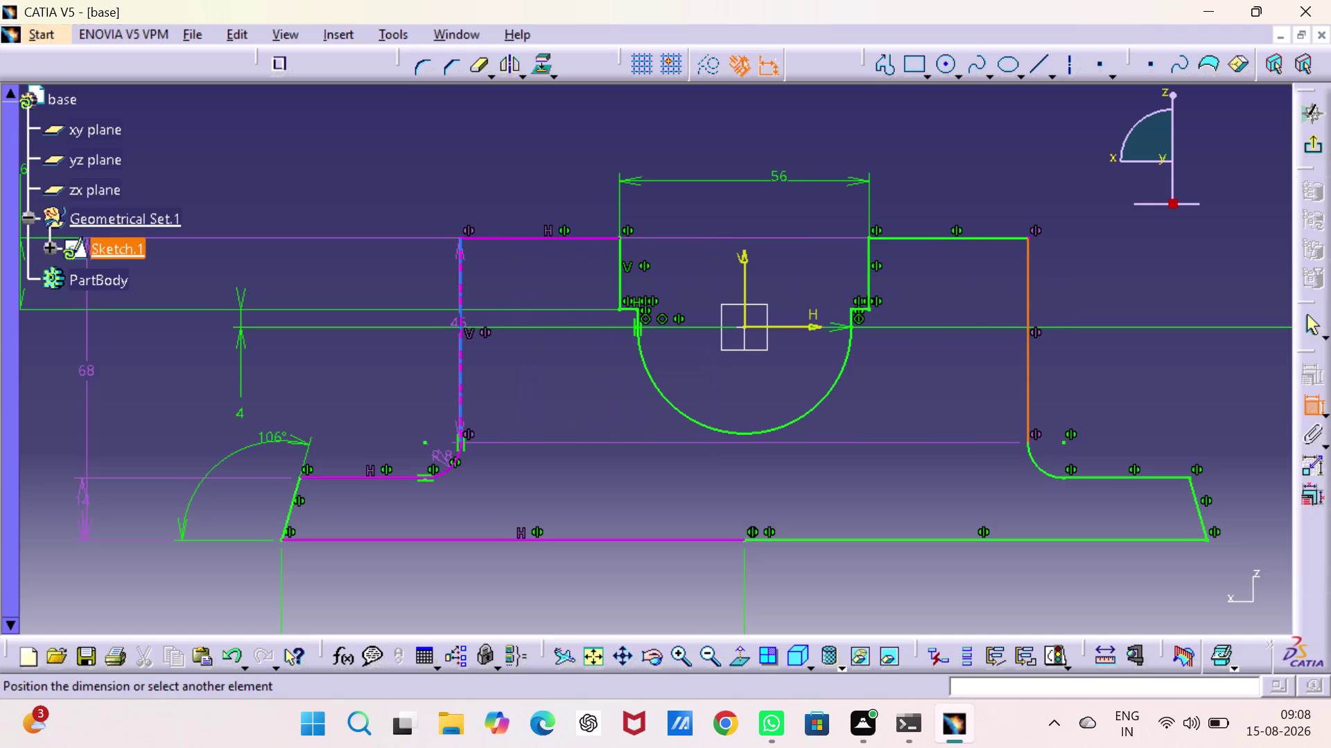
click(458, 327)
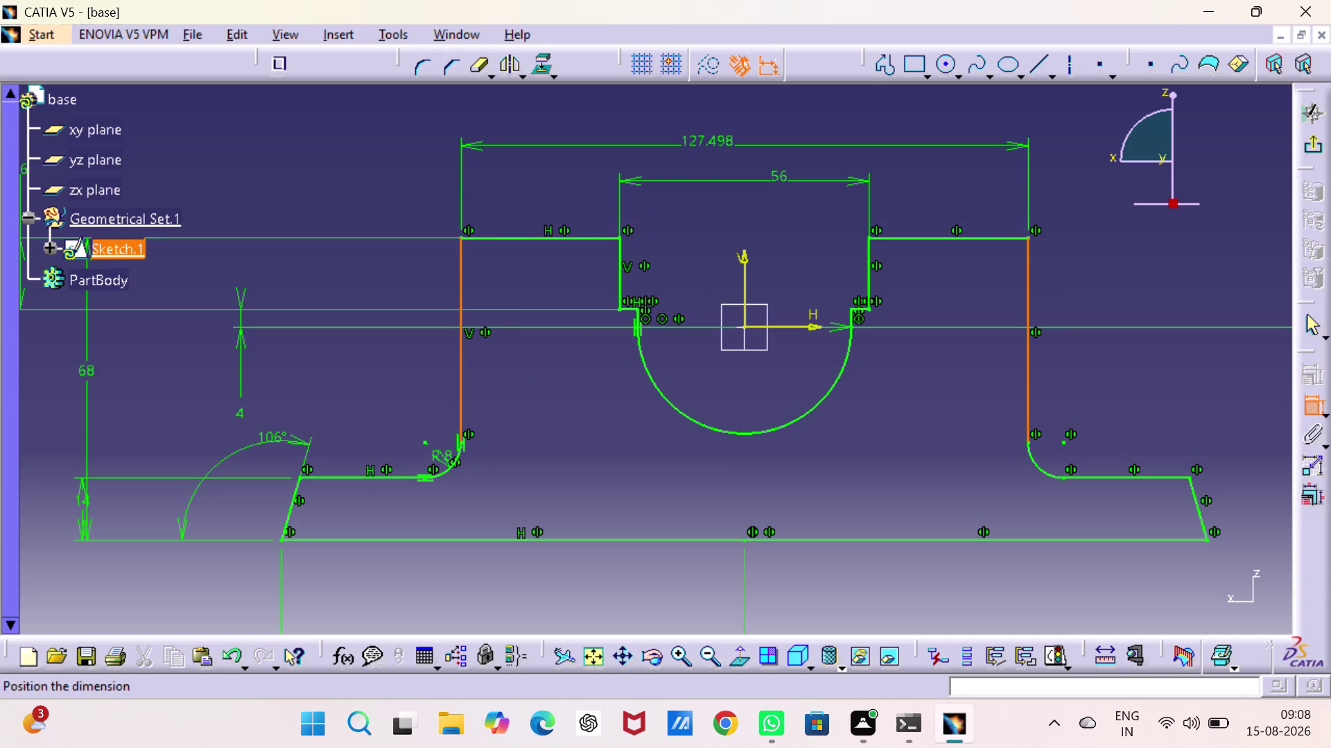
click(713, 137)
double_click(713, 131)
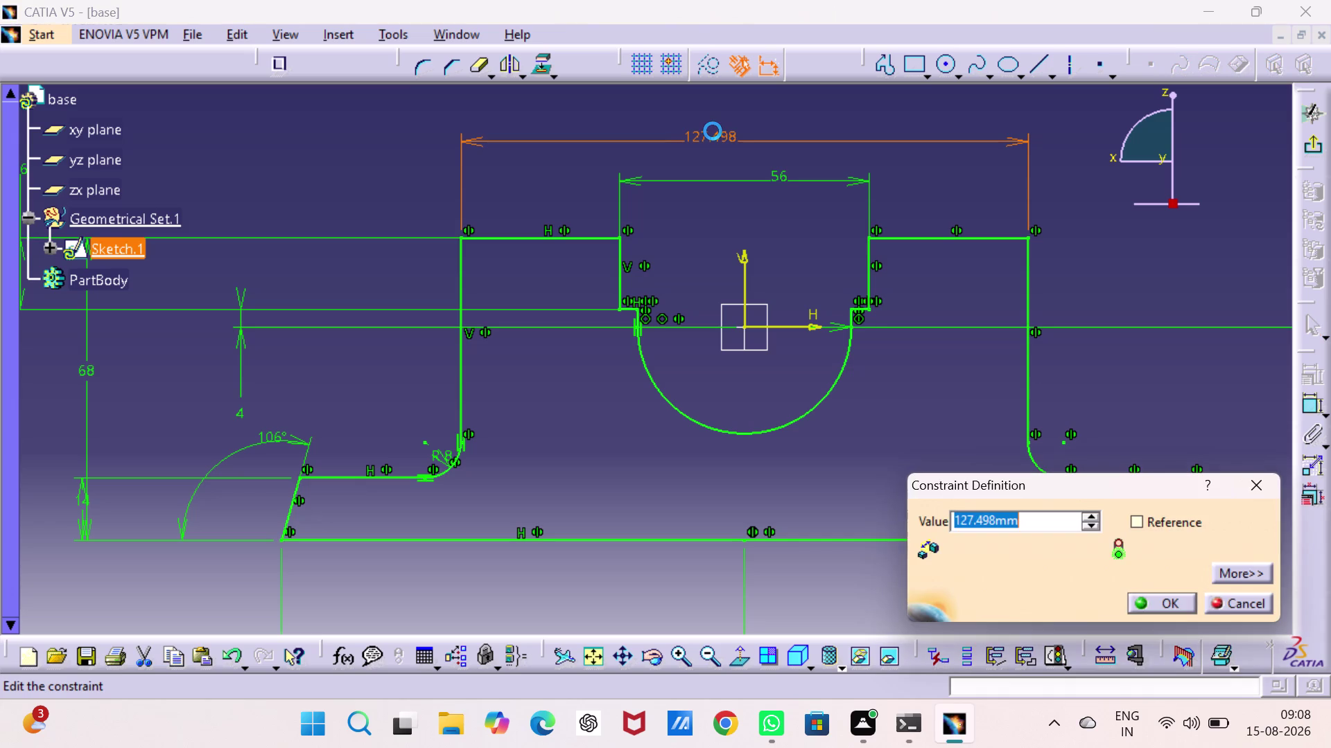
text(10)
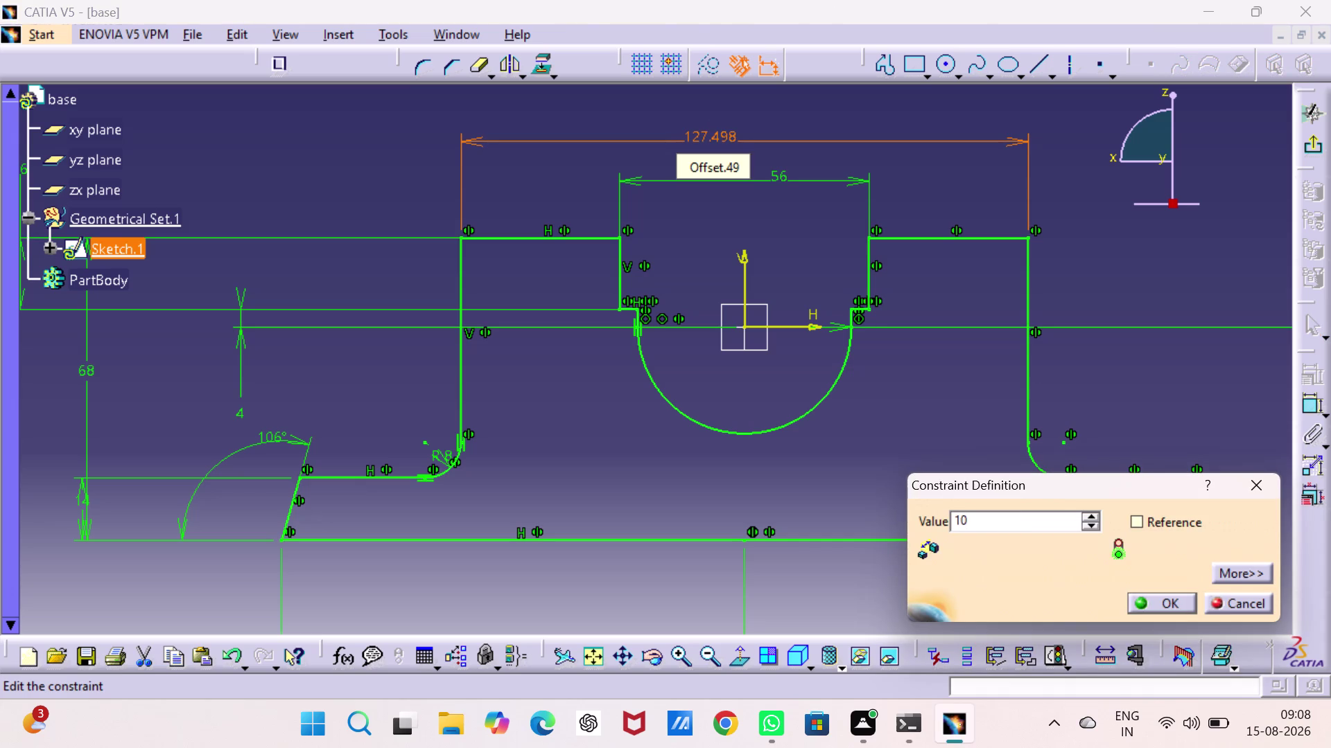
key(8)
key(Return)
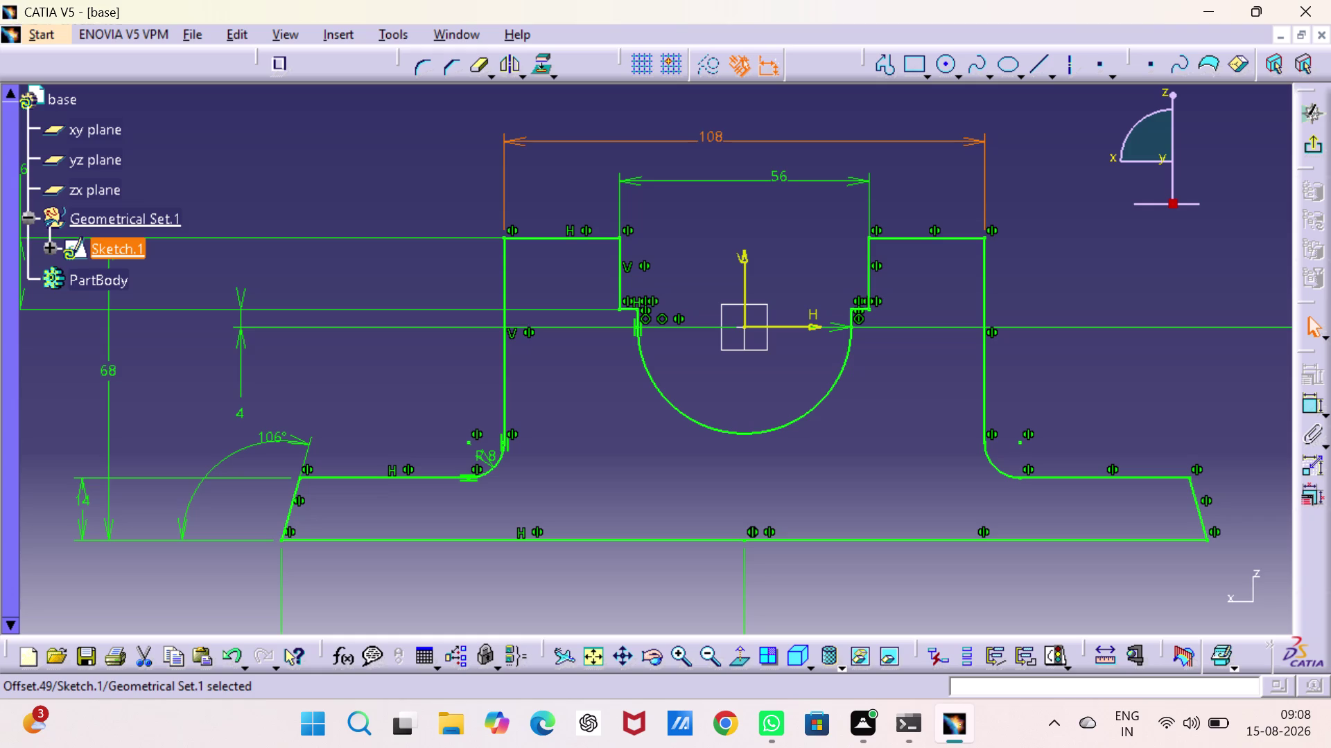
drag(842, 254, 842, 747)
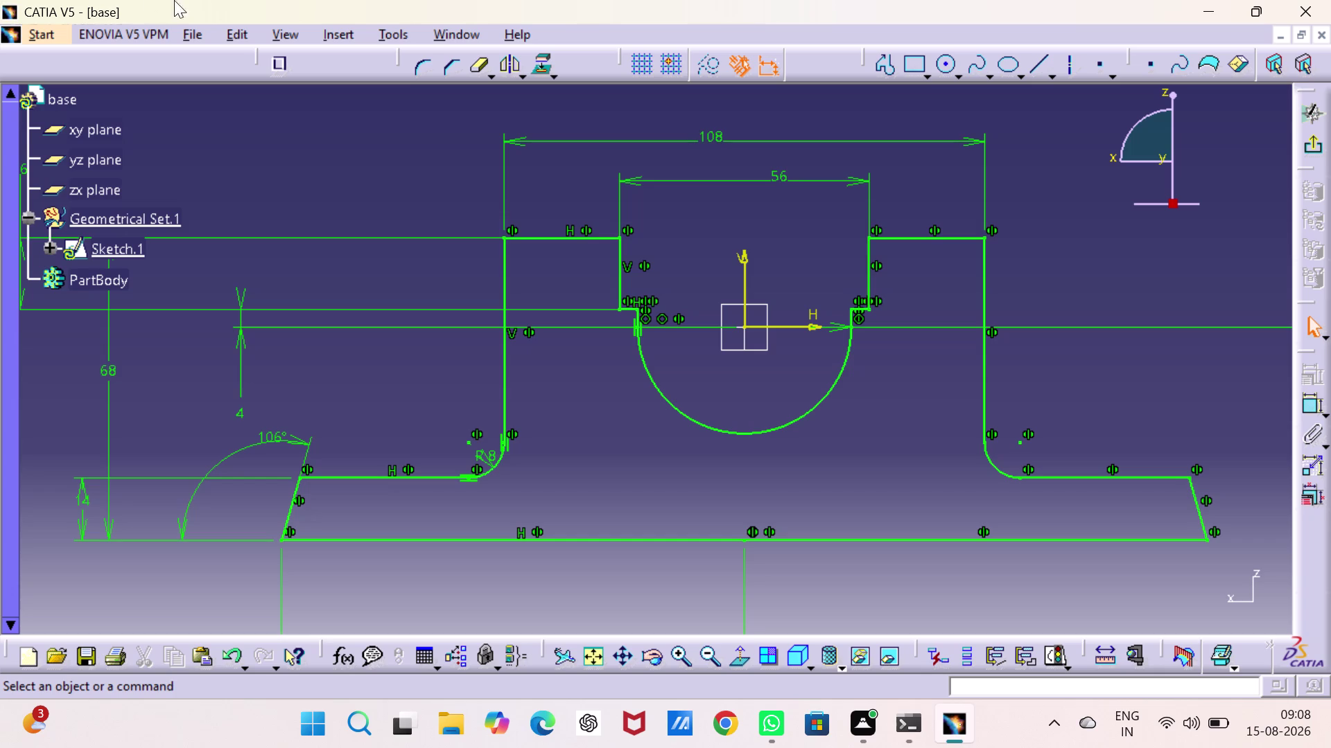
click(1307, 142)
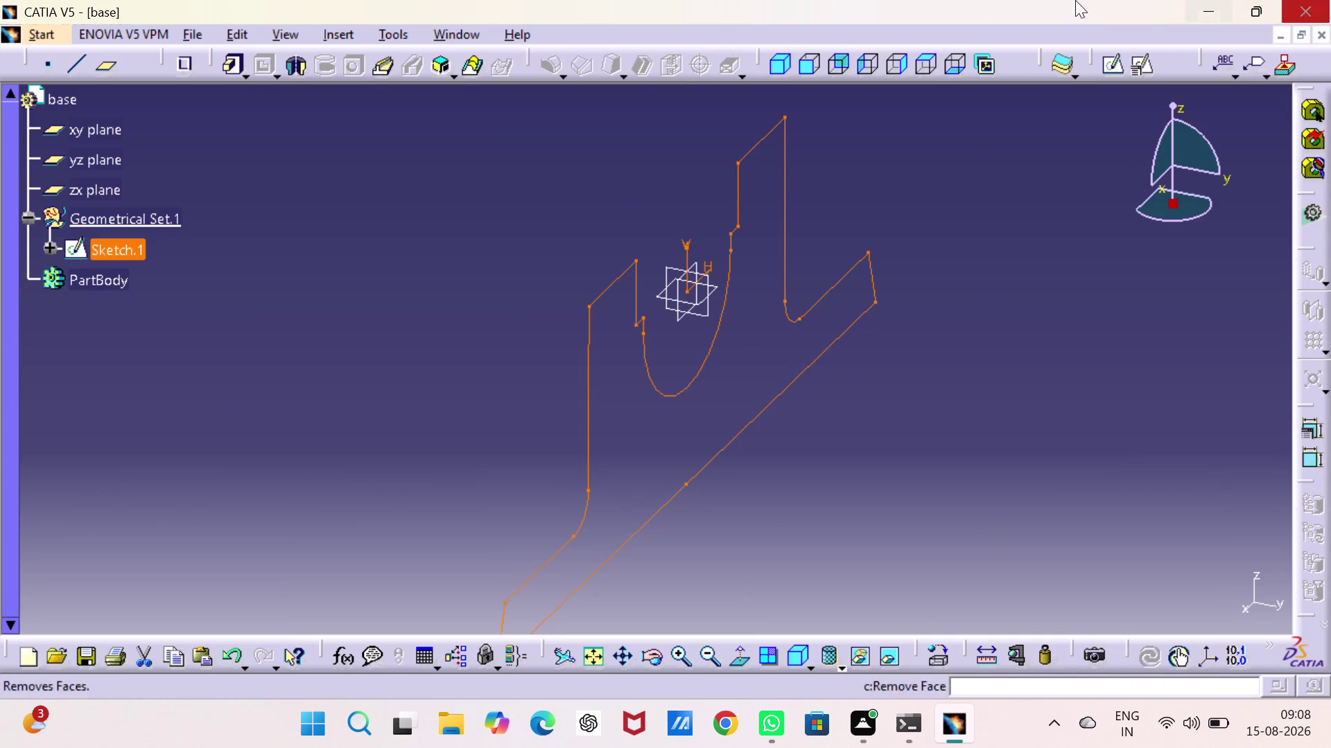
Pad Sketch.1, dismissing the body-placement warning, to preview a 20 mm extrusion.
click(226, 73)
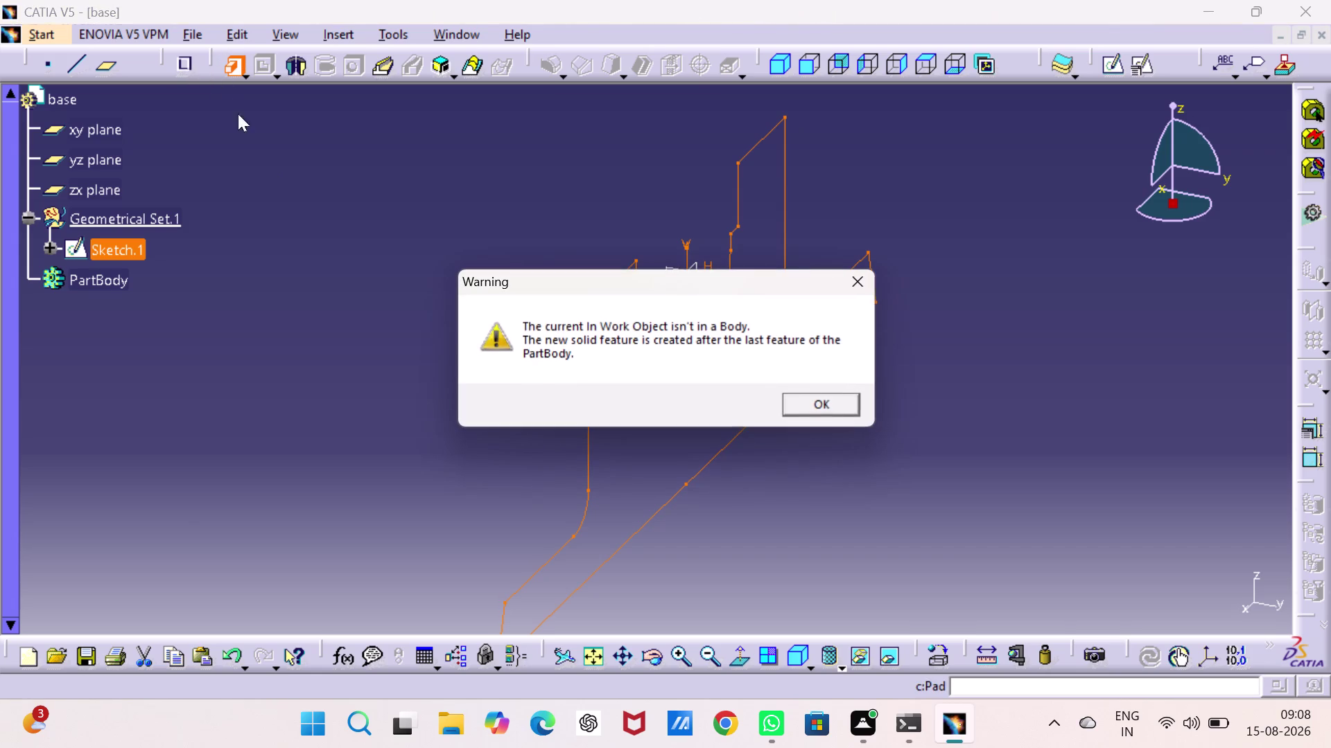
click(845, 406)
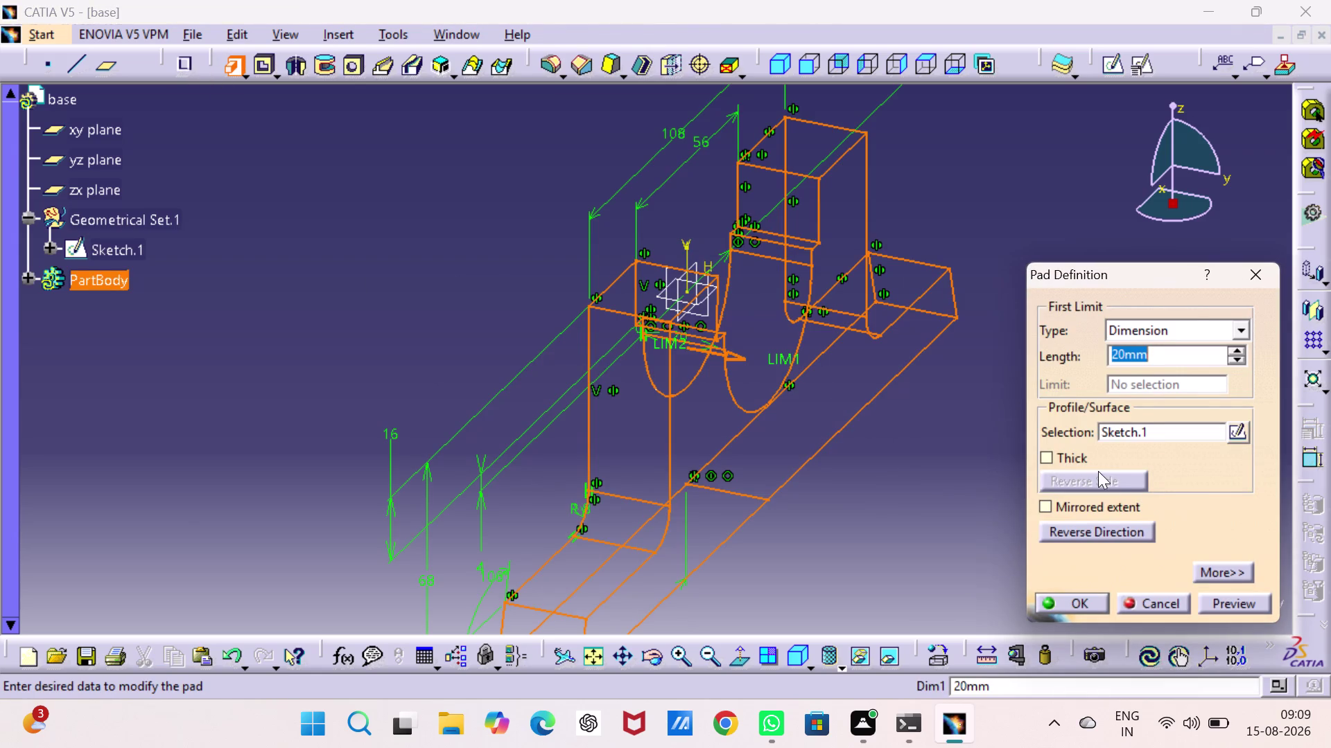
Pad Sketch.1 with Mirrored extent at a 23 mm length, creating Pad.1.
click(1040, 502)
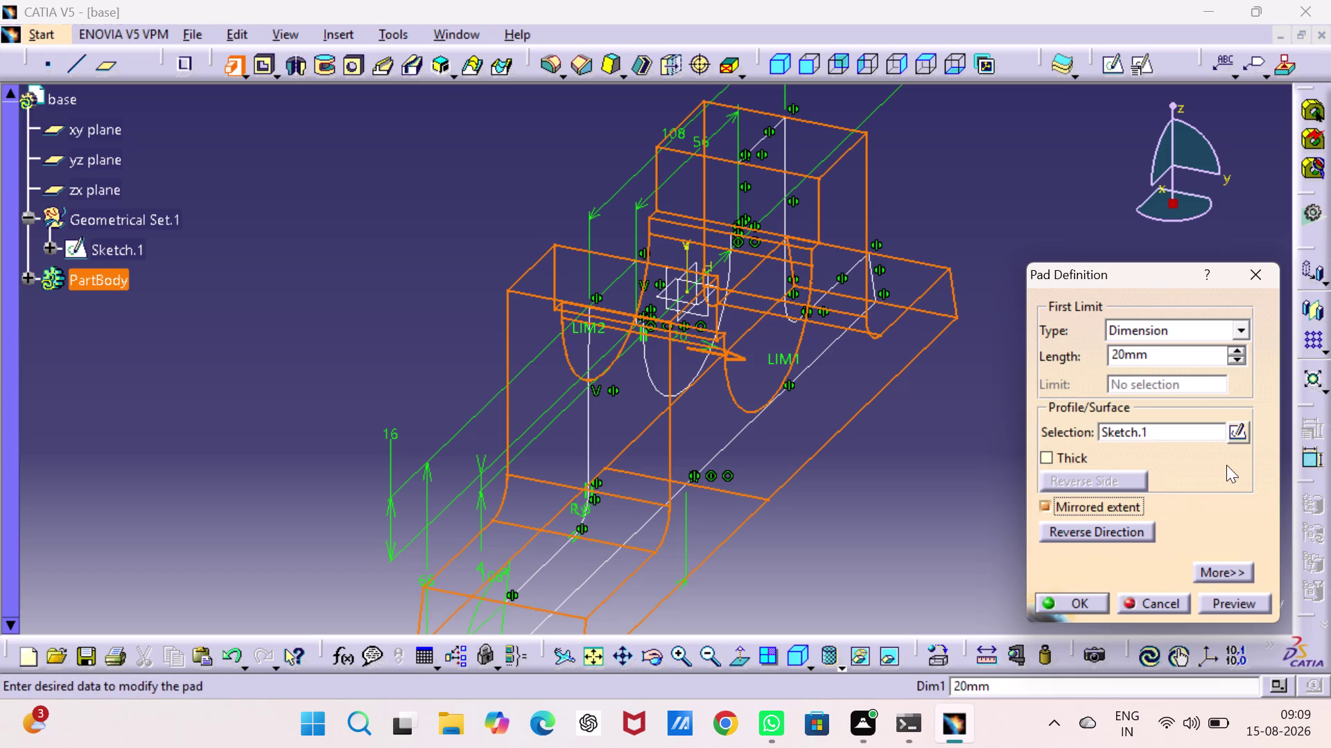
click(1237, 352)
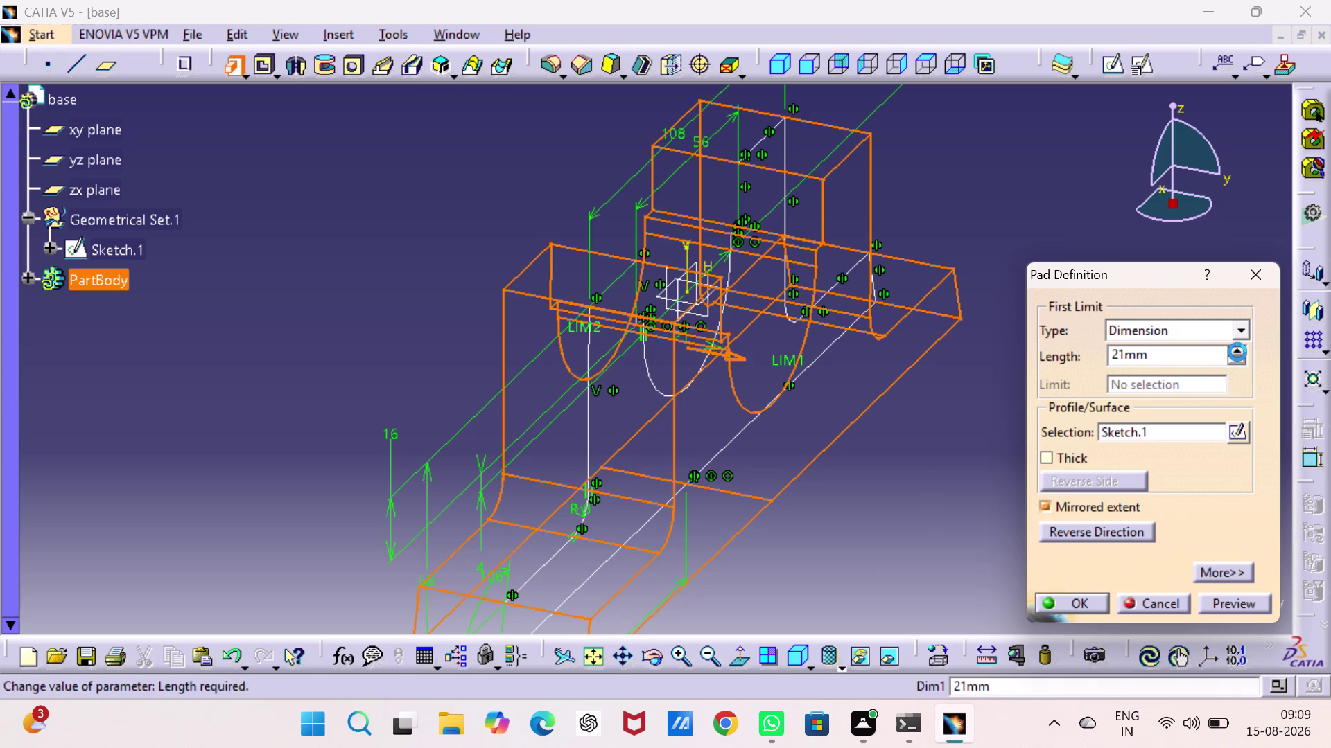
click(1237, 352)
click(1237, 352)
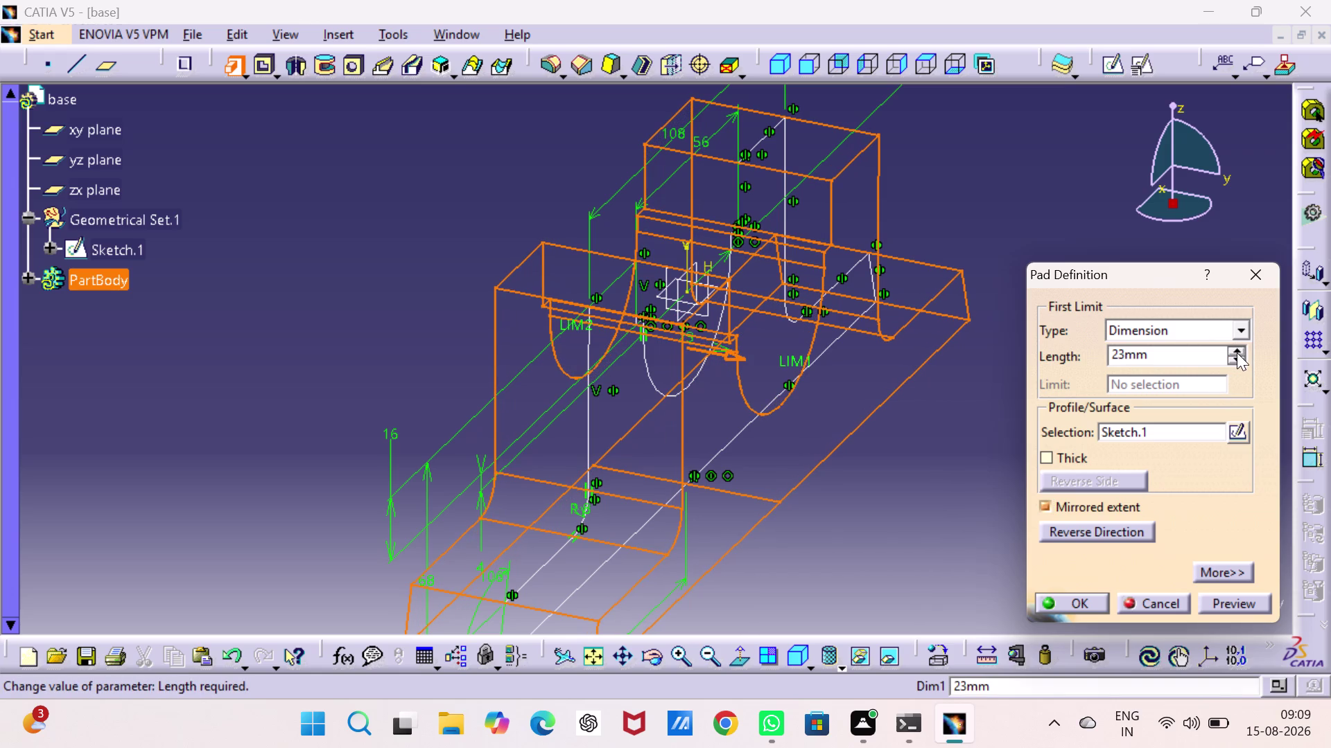
click(1086, 599)
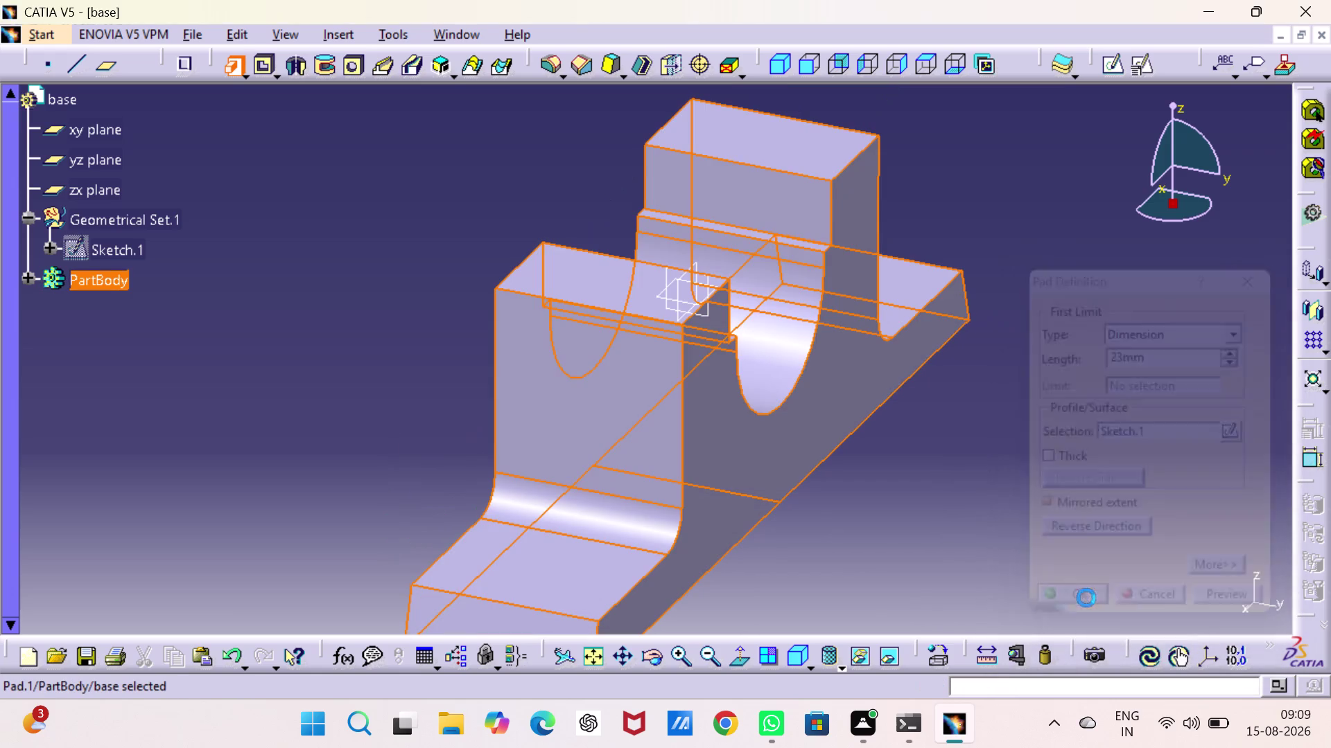
click(1032, 424)
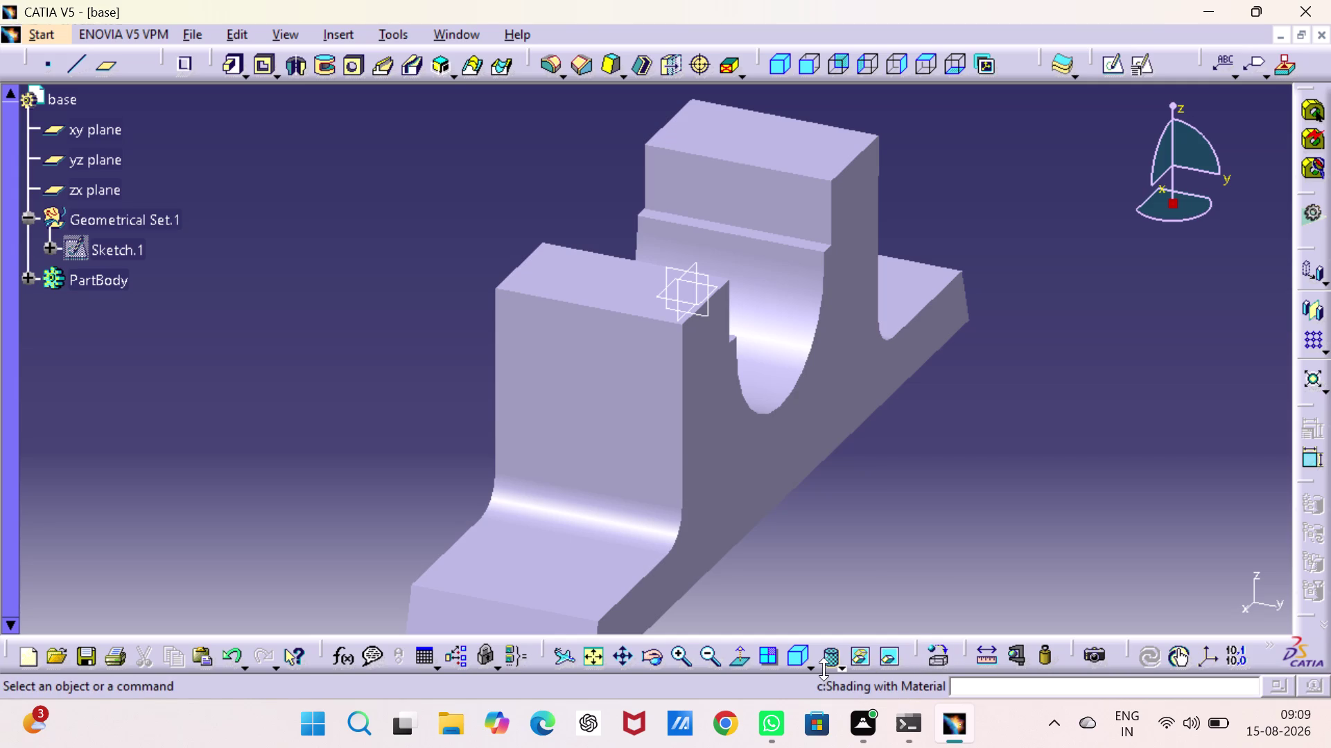
Switch the display mode to Shading with Edges.
click(841, 662)
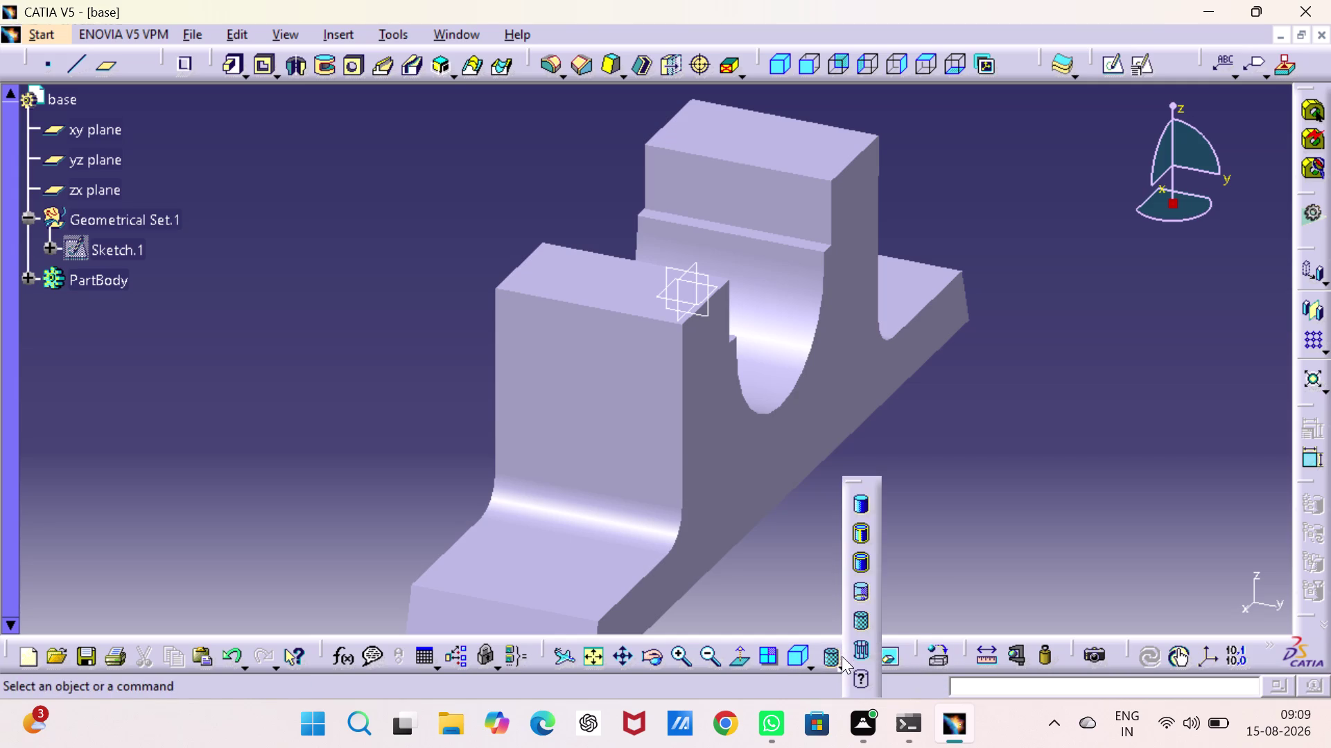
click(861, 542)
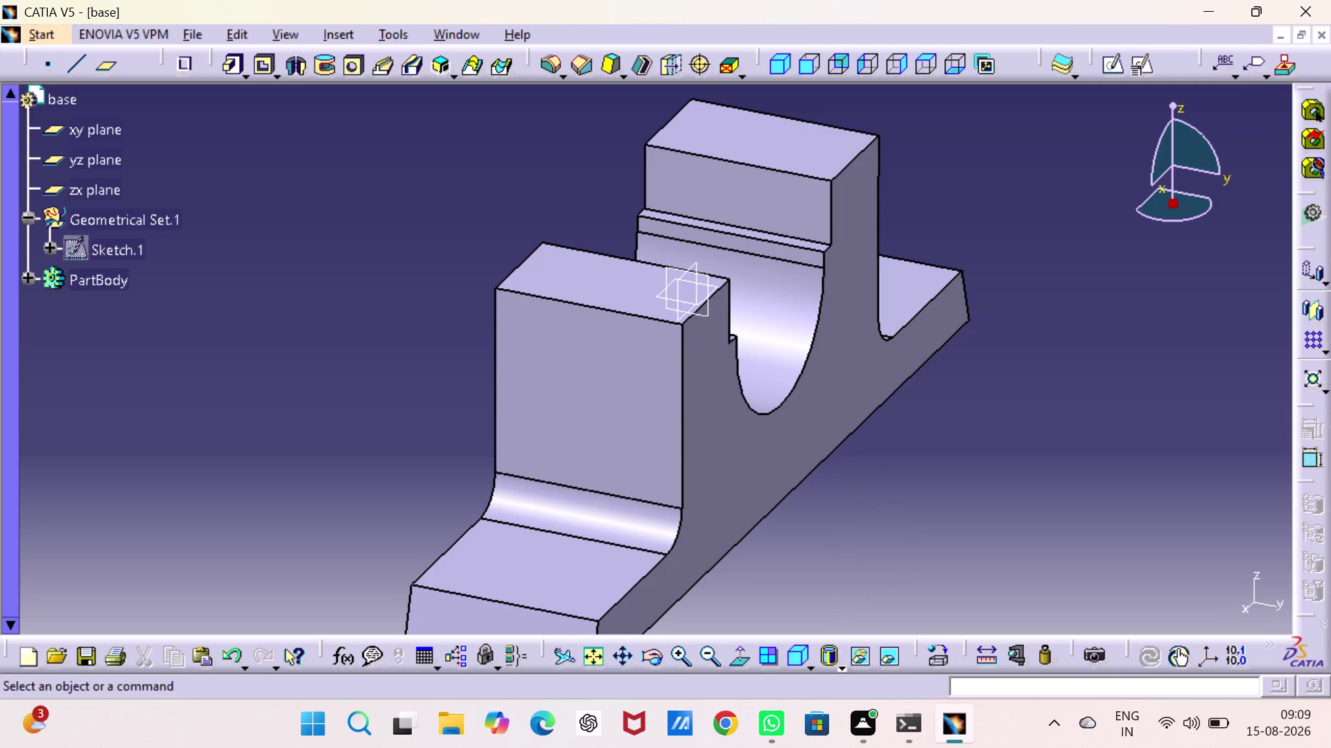
click(1027, 397)
scroll(down, 3)
scroll(up, 3)
click(603, 656)
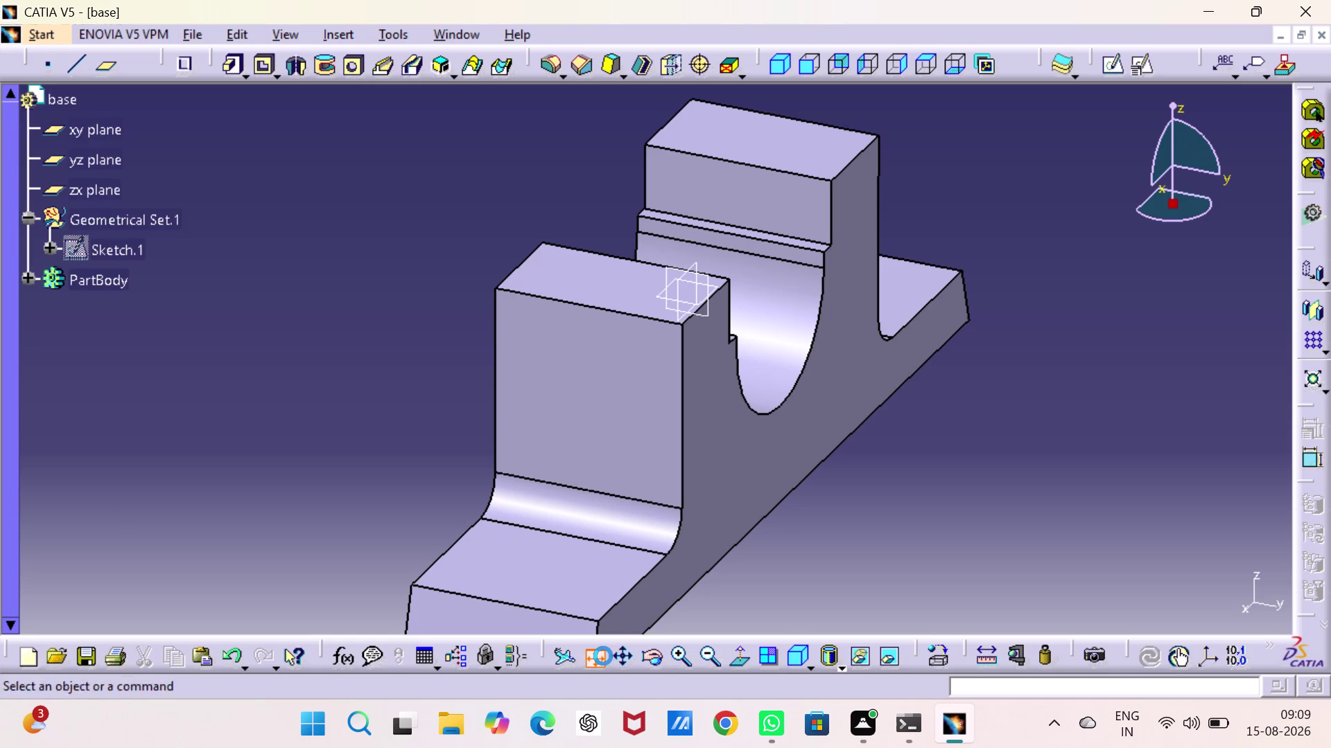
Show the part in isometric view and select the front foot's top face.
click(802, 654)
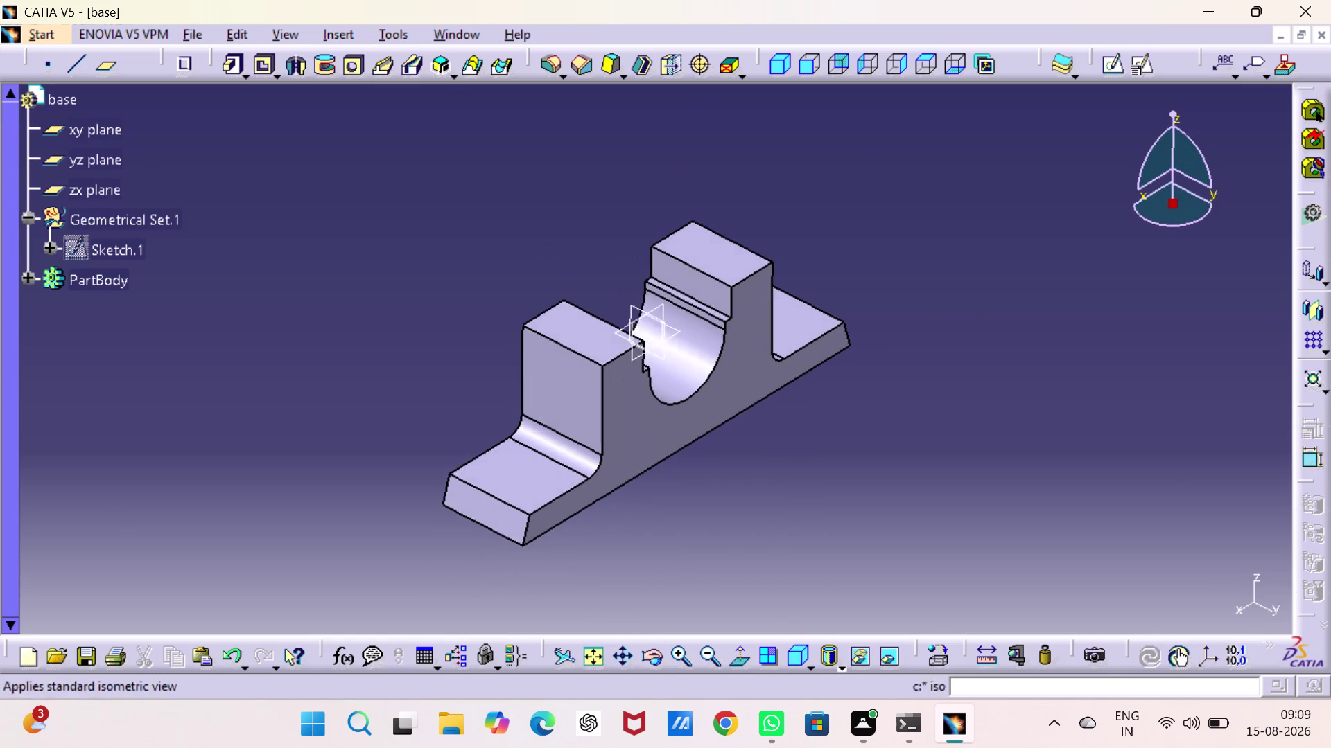
click(818, 516)
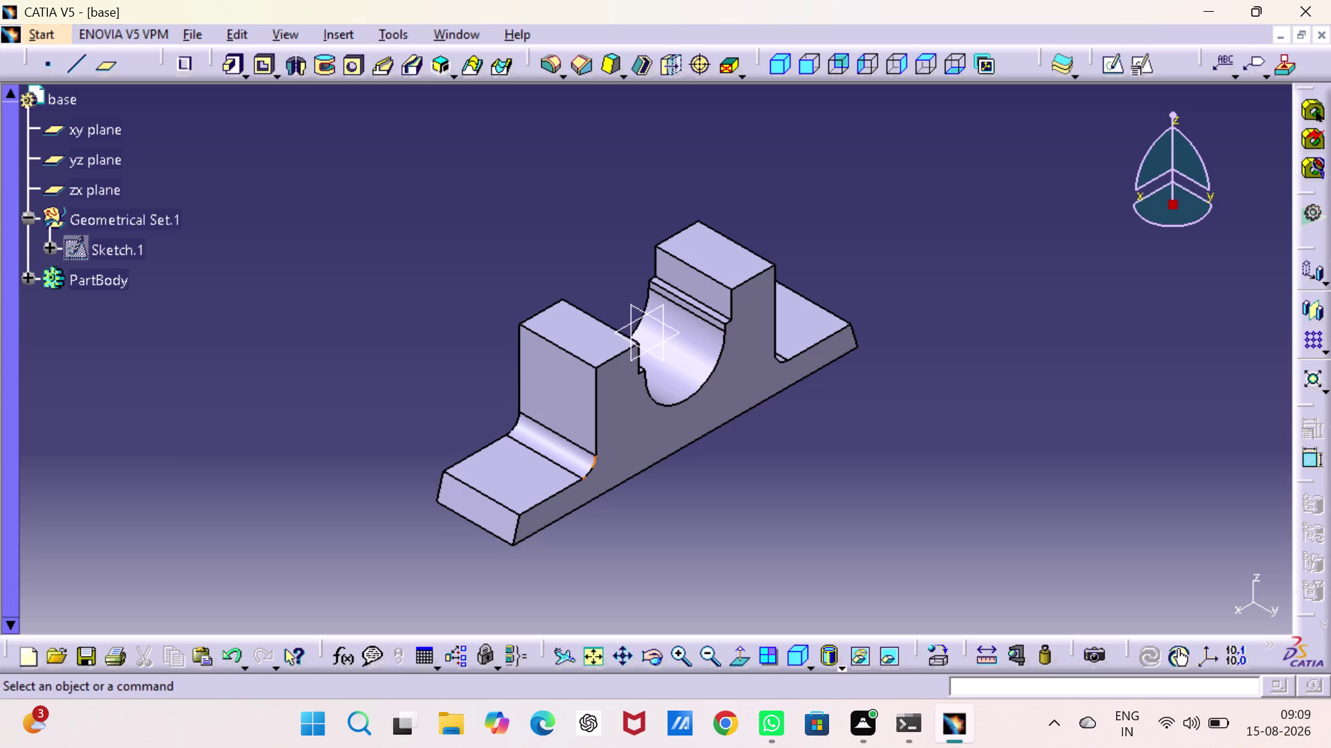
click(531, 477)
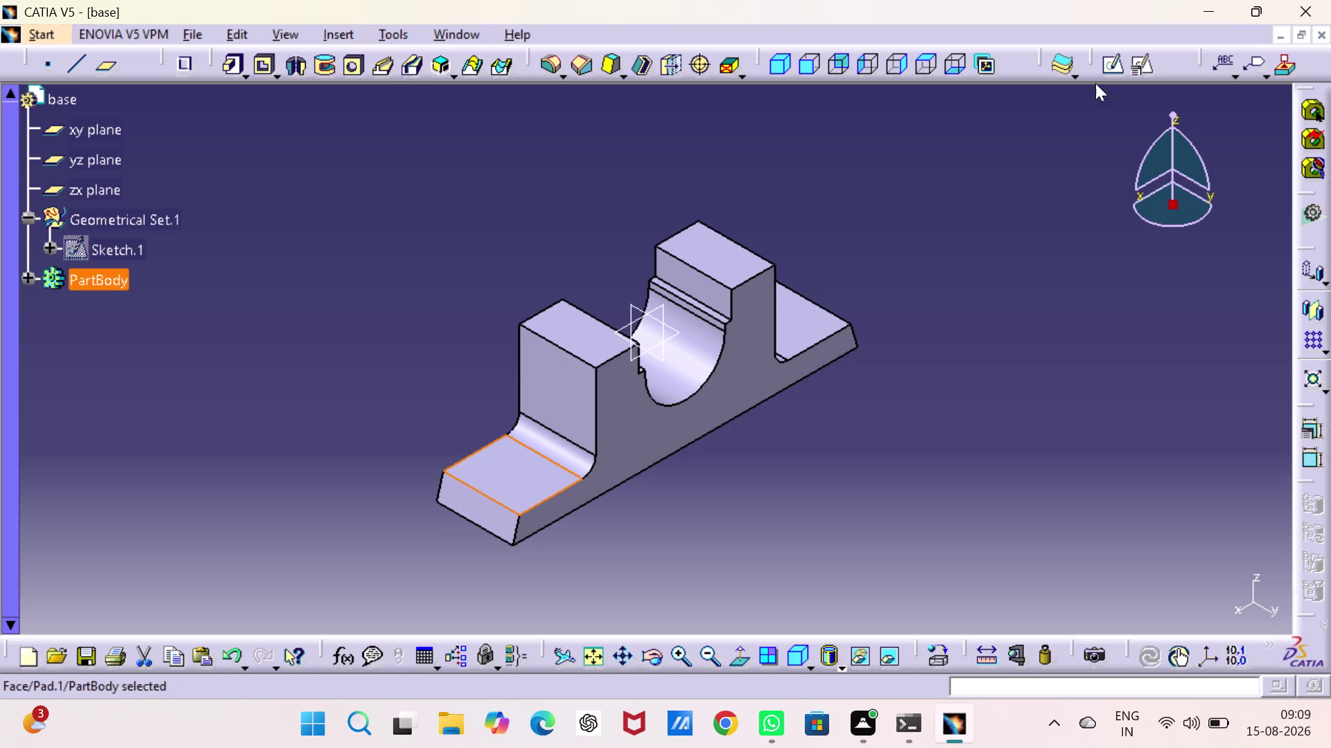